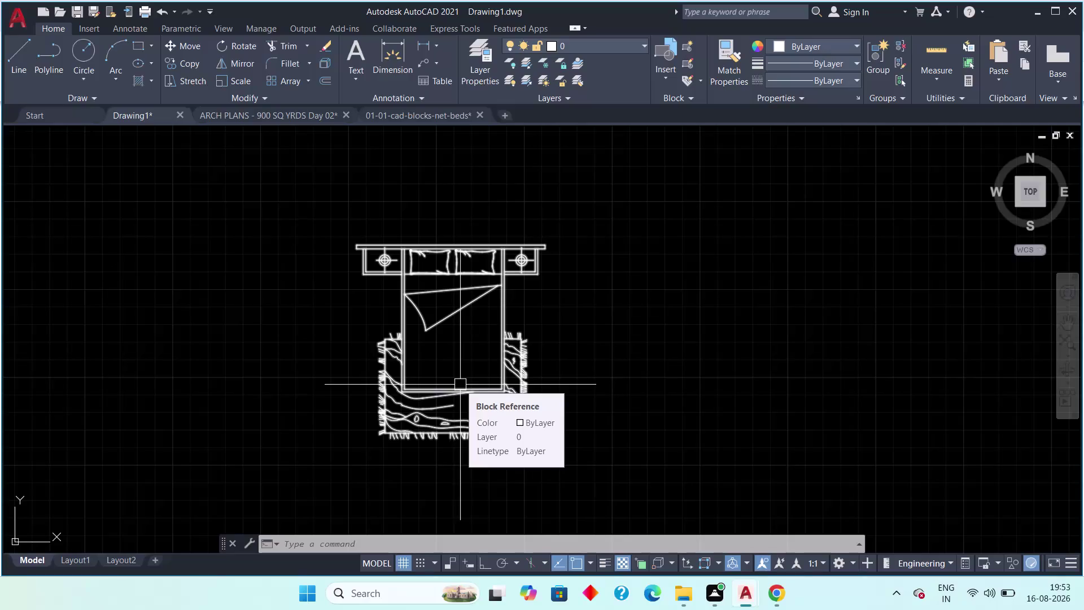
Start copying the bed block from its headboard corner, then cancel without placing it.
scroll(down, 3)
middle_drag(577, 363, 495, 389)
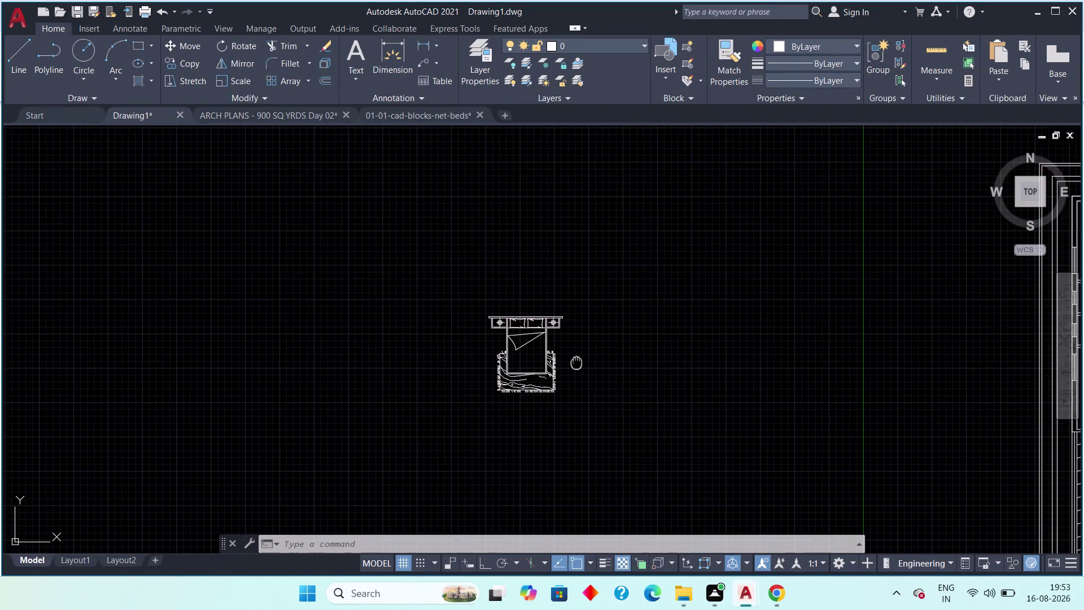
middle_drag(494, 388, 475, 392)
scroll(down, 3)
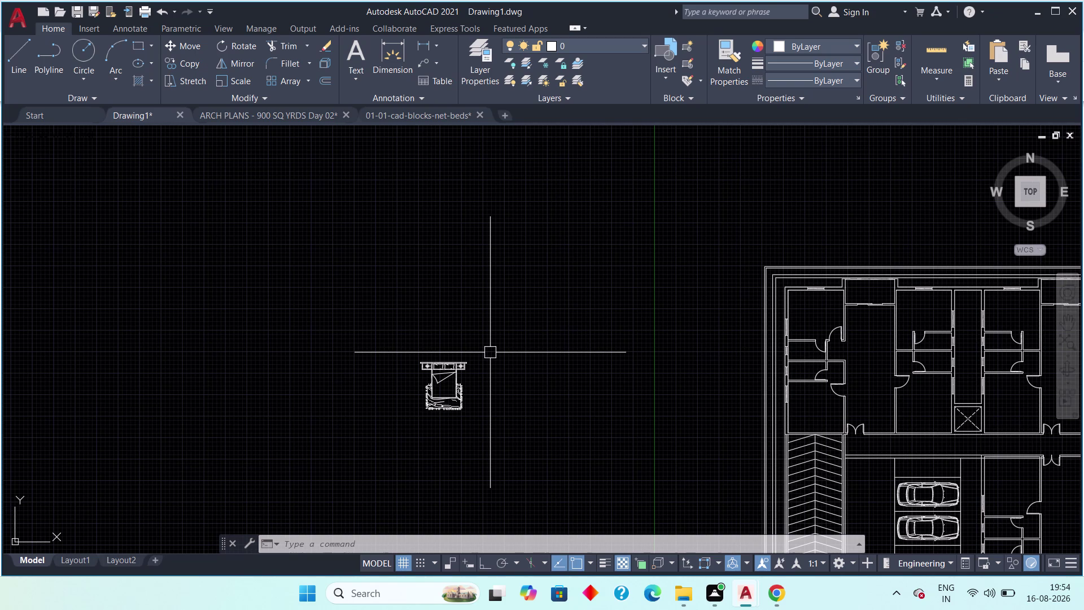
middle_drag(490, 353, 506, 324)
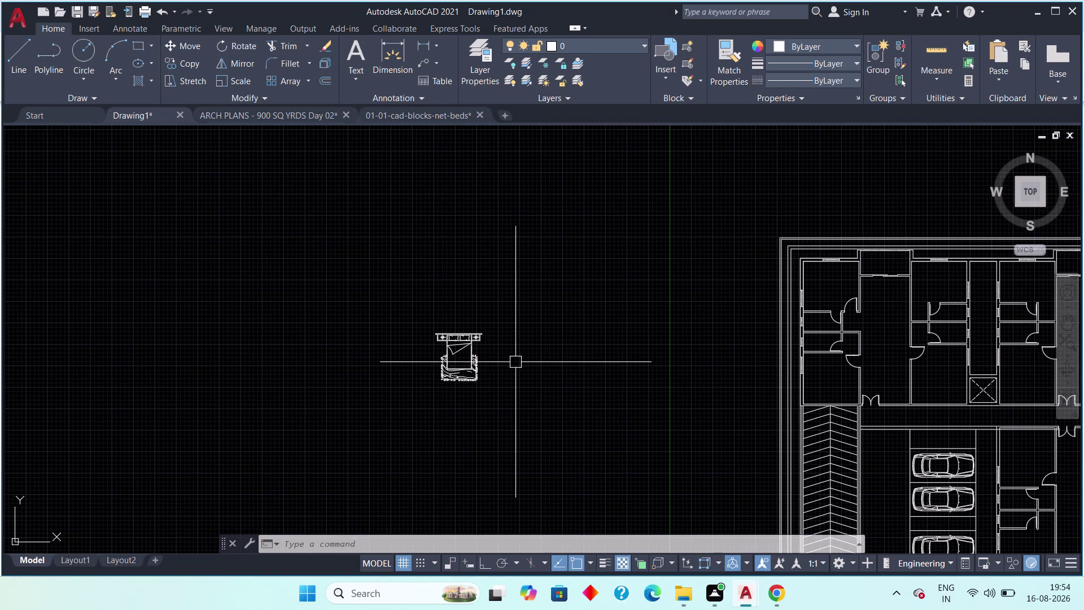
middle_drag(511, 364, 539, 355)
scroll(up, 3)
drag(540, 293, 514, 311)
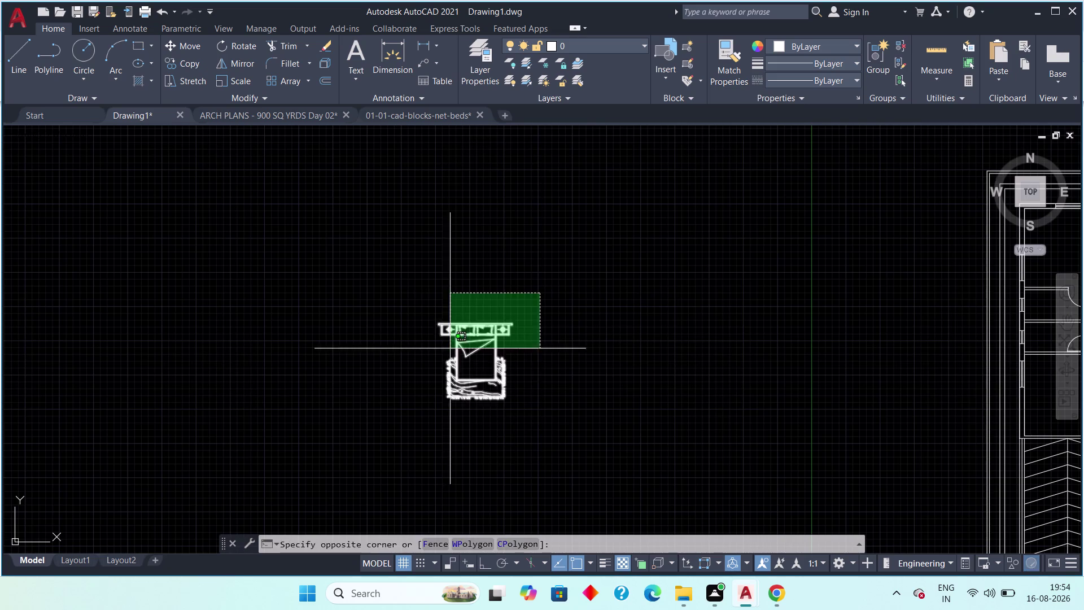
click(416, 380)
scroll(up, 3)
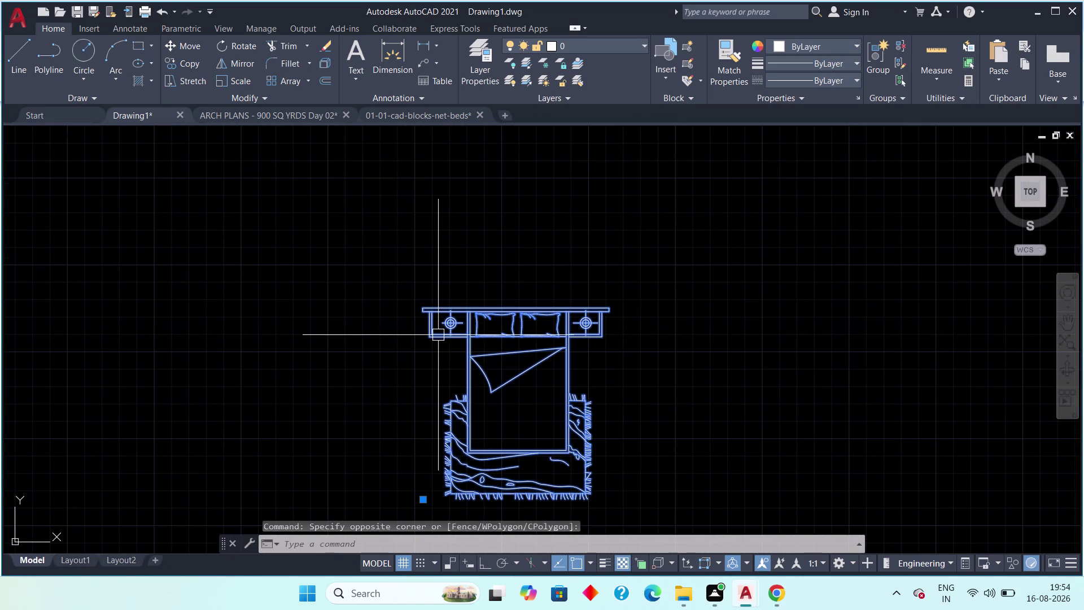
text(c)
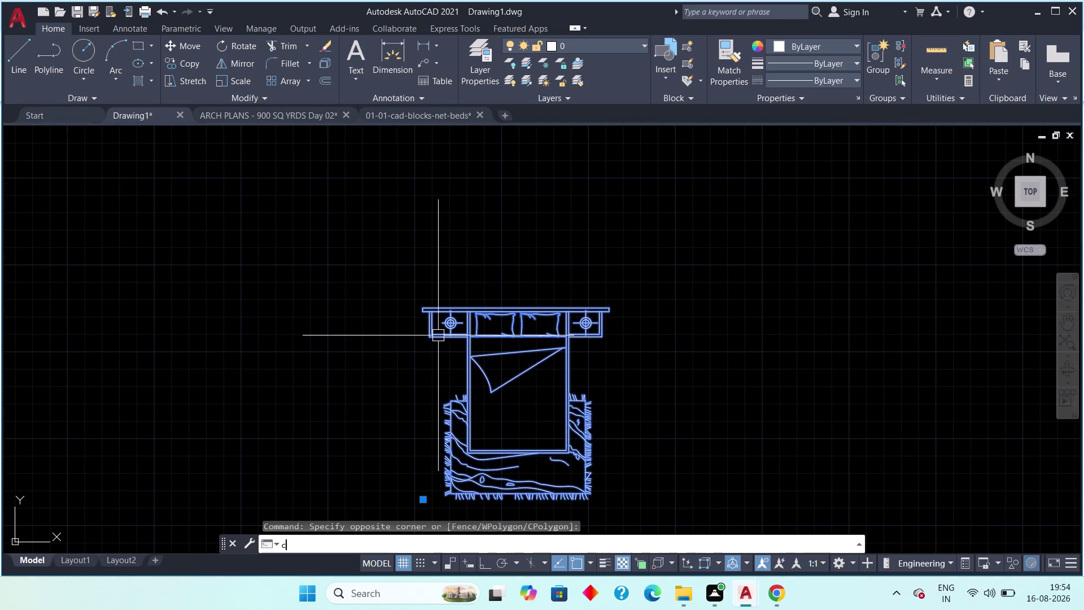
text(o)
key(space)
scroll(up, 3)
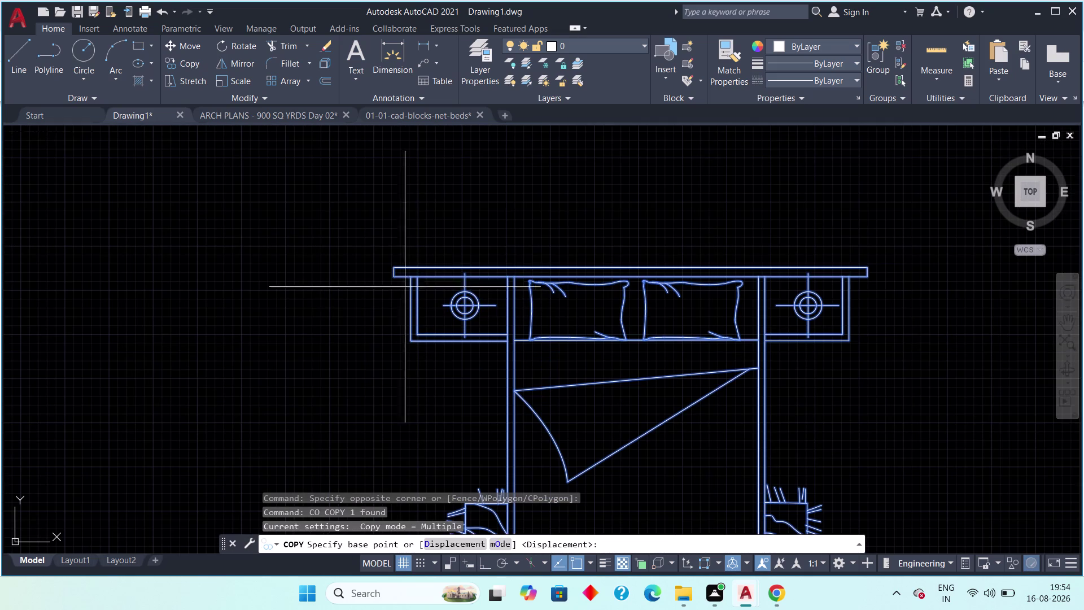
click(395, 269)
scroll(down, 3)
middle_drag(639, 282, 454, 257)
scroll(down, 3)
scroll(down, 3)
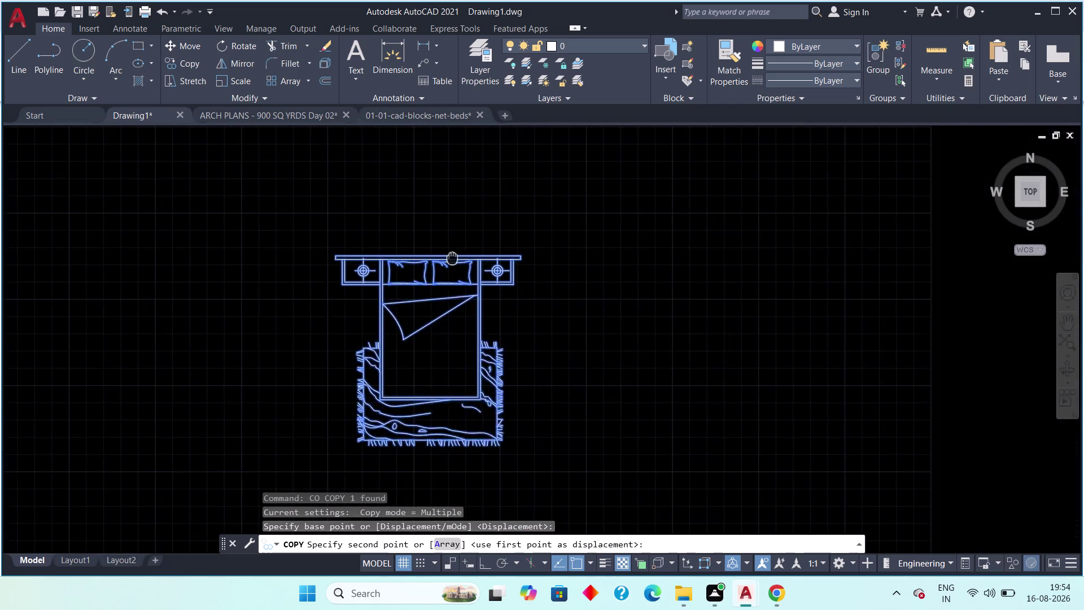
middle_drag(614, 228, 442, 281)
scroll(down, 3)
middle_drag(585, 296, 398, 299)
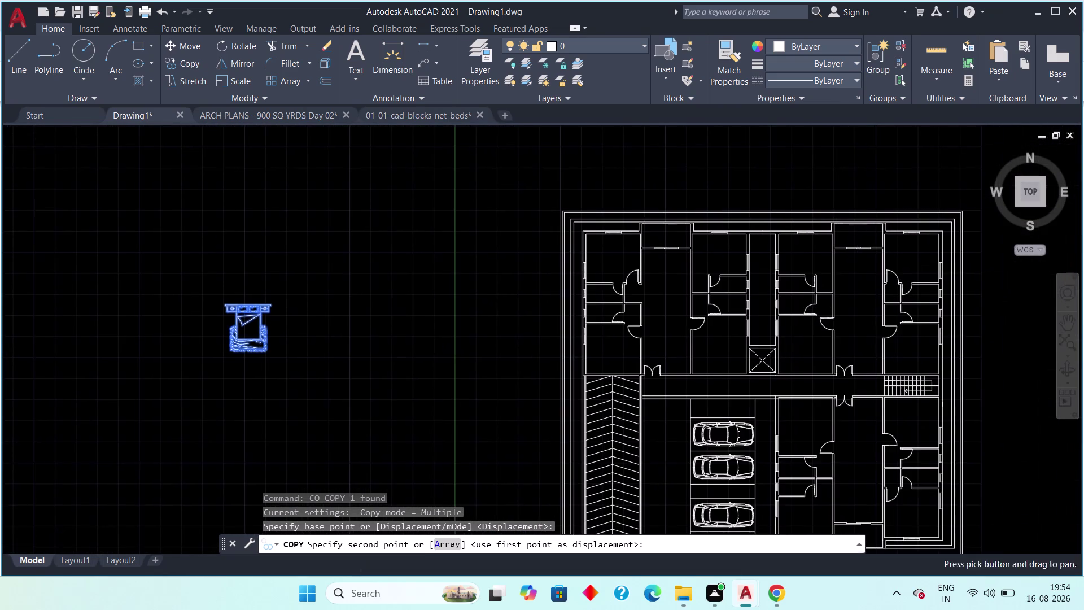
scroll(up, 3)
scroll(up, 3)
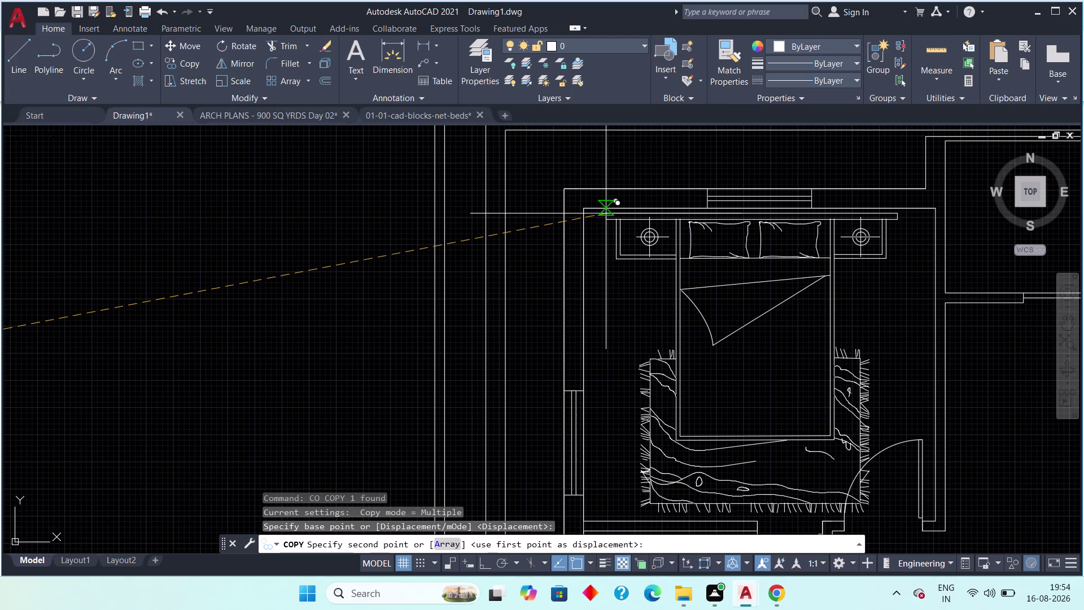
scroll(down, 3)
middle_drag(227, 275, 396, 266)
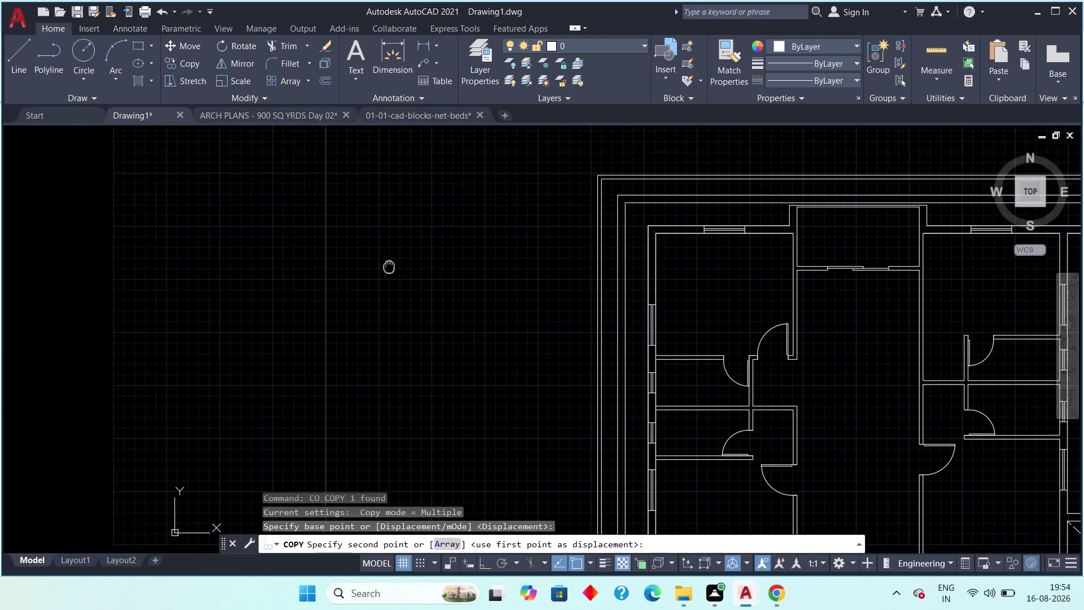
middle_drag(396, 267, 427, 264)
key(Escape)
Shrink the bed block with SC, based at the rug's lower-right corner.
middle_drag(329, 285, 489, 322)
scroll(down, 3)
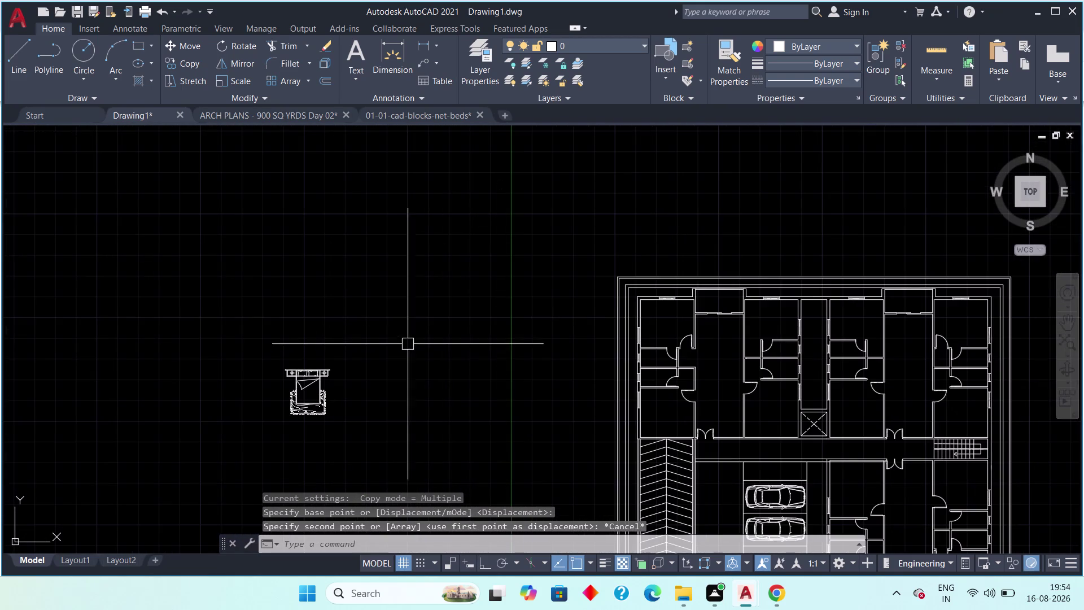
scroll(up, 3)
middle_drag(349, 385, 468, 361)
scroll(up, 3)
middle_drag(451, 377, 477, 371)
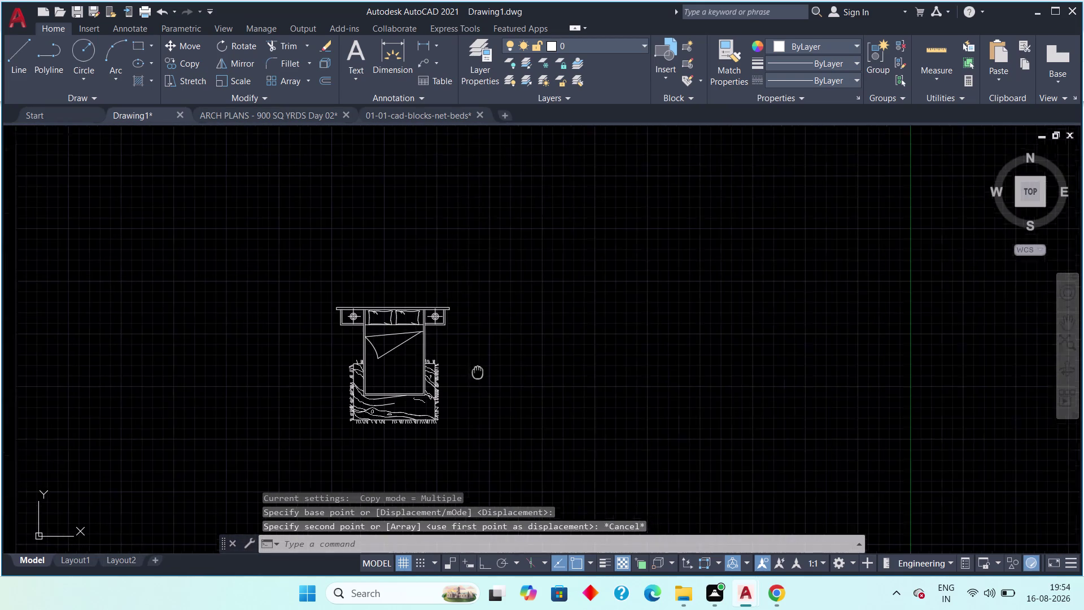
middle_drag(478, 371, 495, 366)
drag(463, 261, 411, 355)
click(343, 428)
scroll(up, 3)
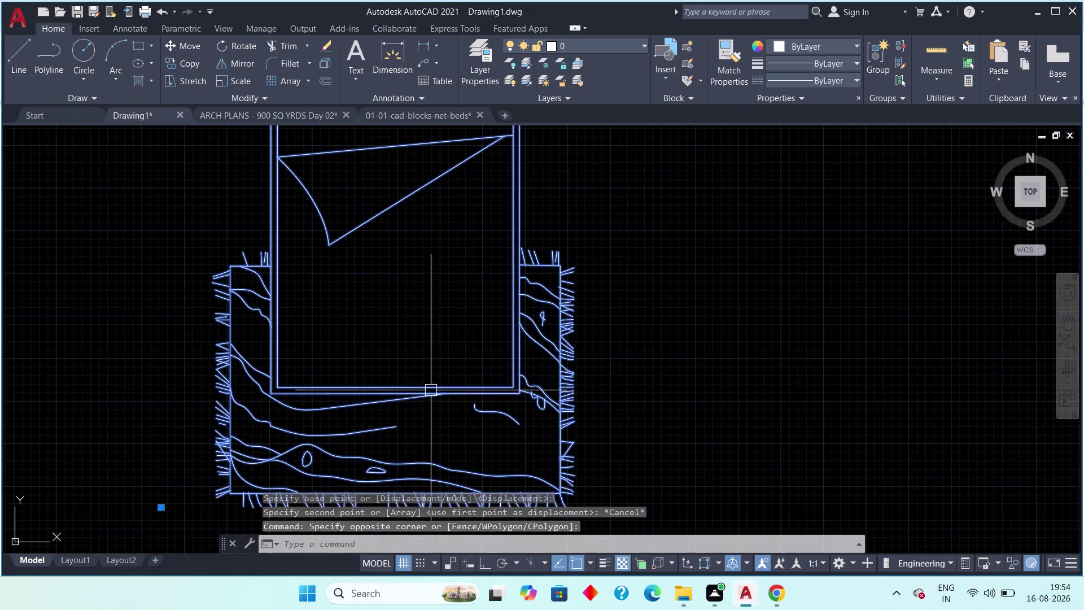
middle_drag(467, 380, 519, 377)
scroll(down, 3)
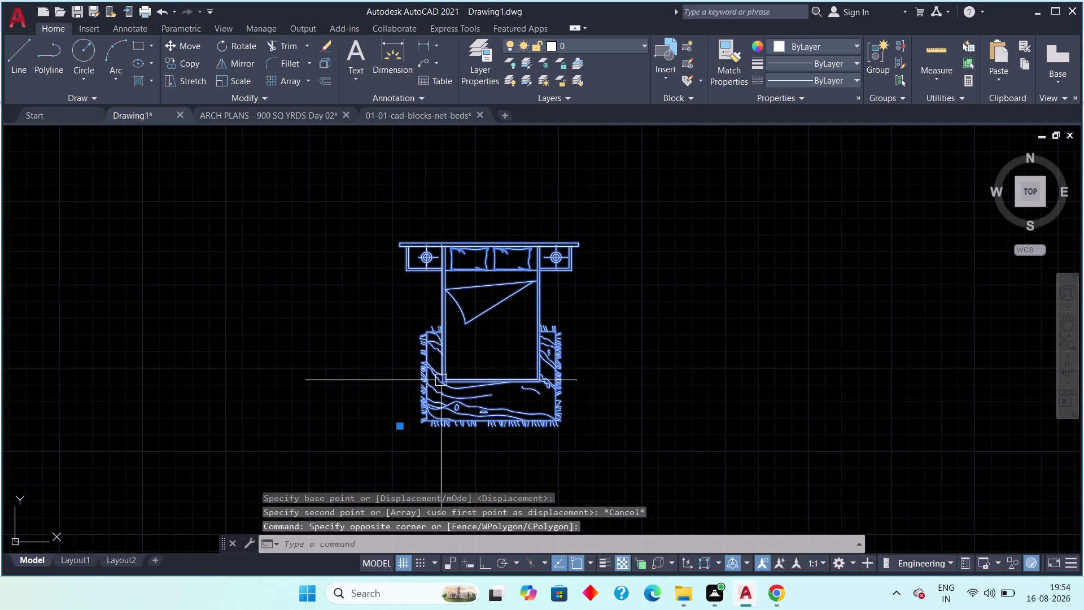
text(sc)
key(space)
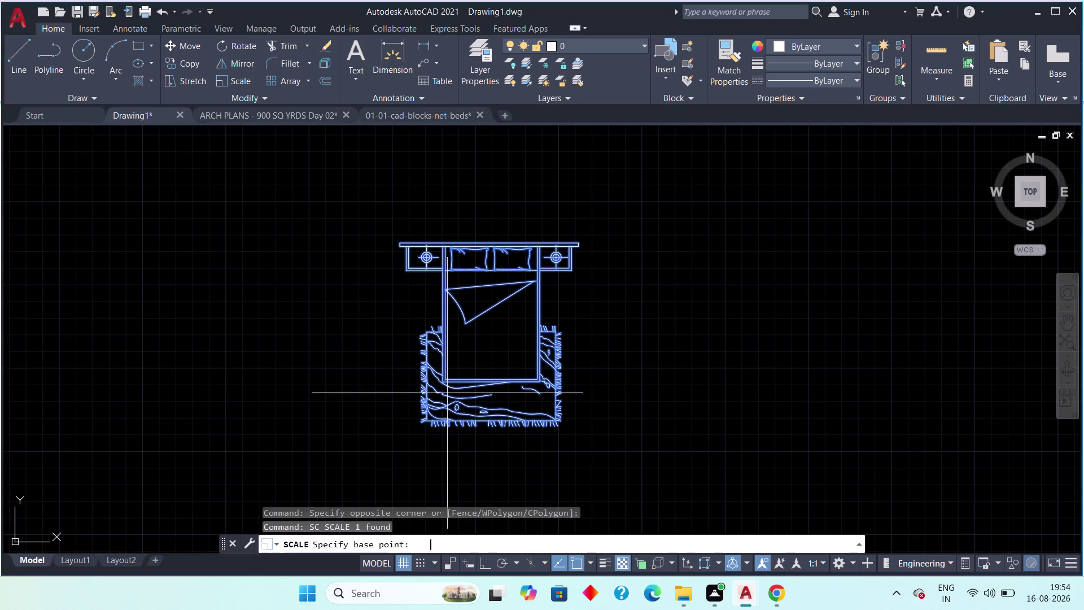
scroll(up, 3)
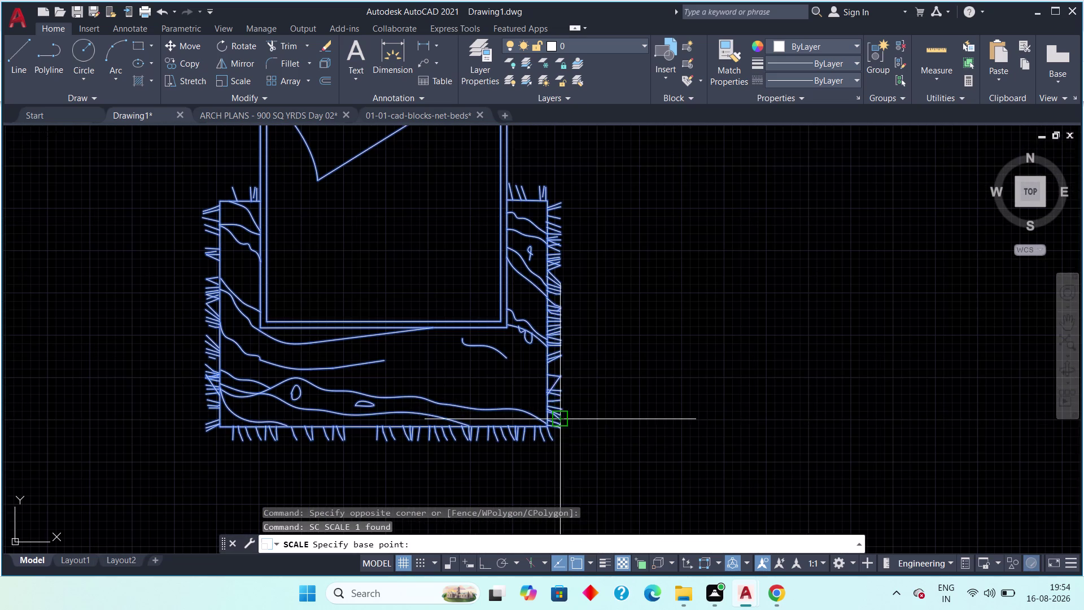
click(545, 422)
scroll(down, 3)
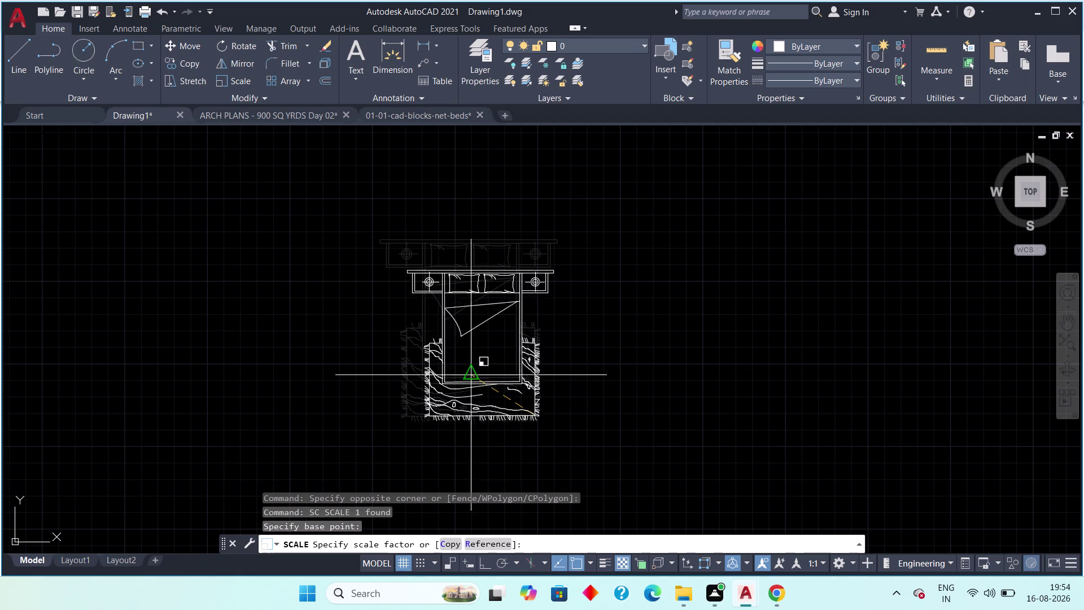
click(476, 372)
scroll(down, 3)
middle_drag(527, 372, 528, 372)
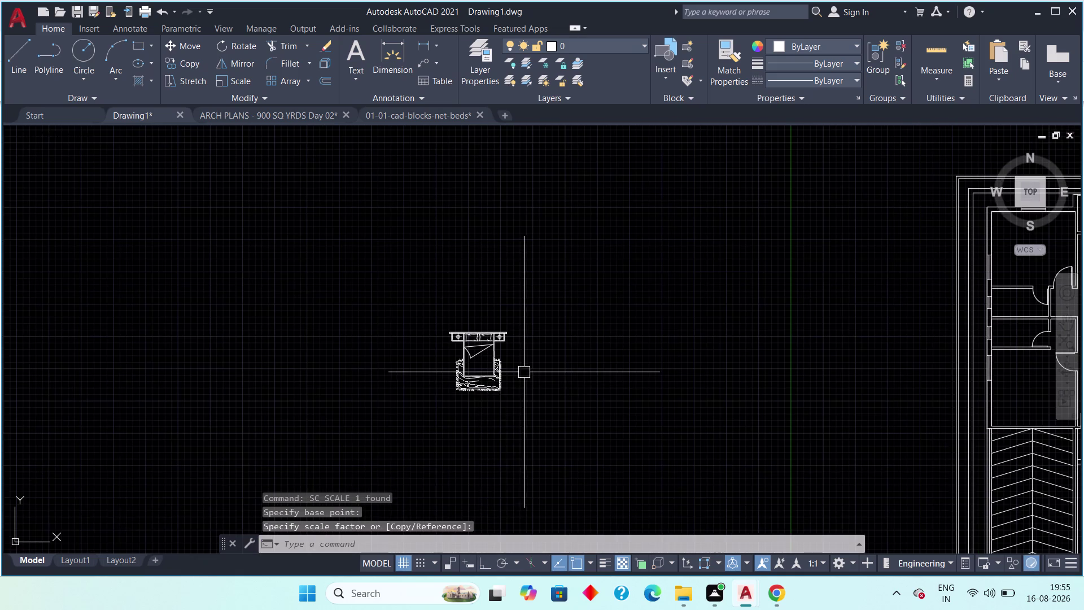
middle_drag(528, 371, 554, 356)
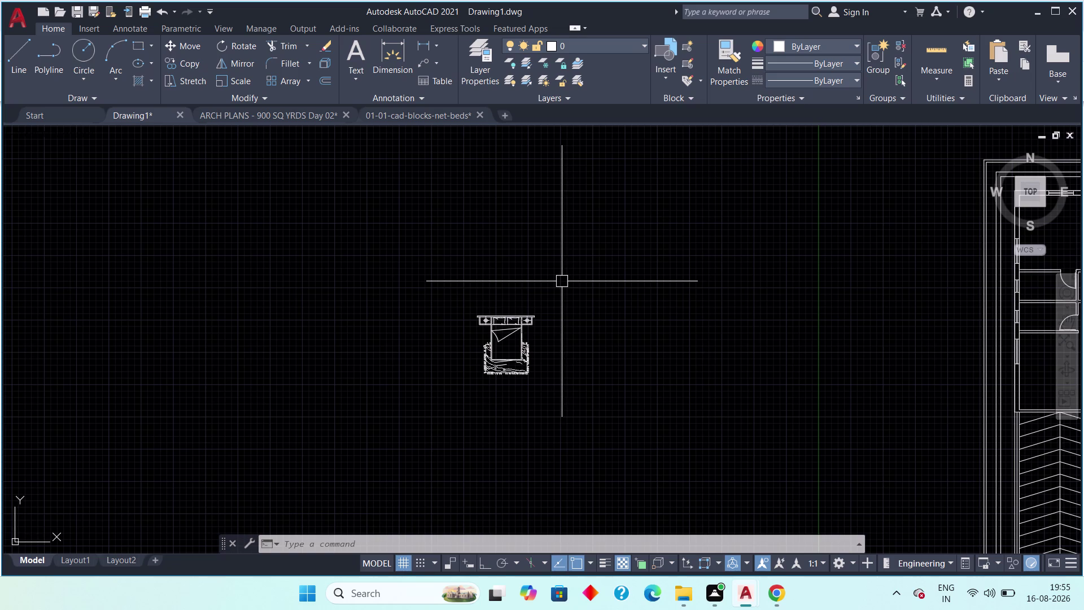
scroll(up, 3)
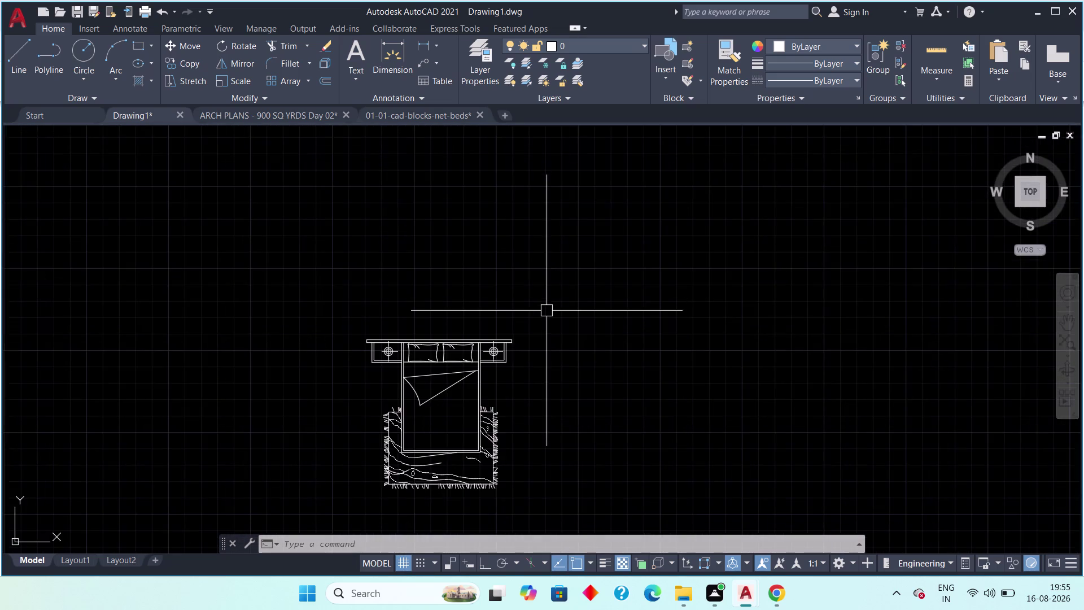
middle_drag(547, 311, 576, 262)
scroll(up, 3)
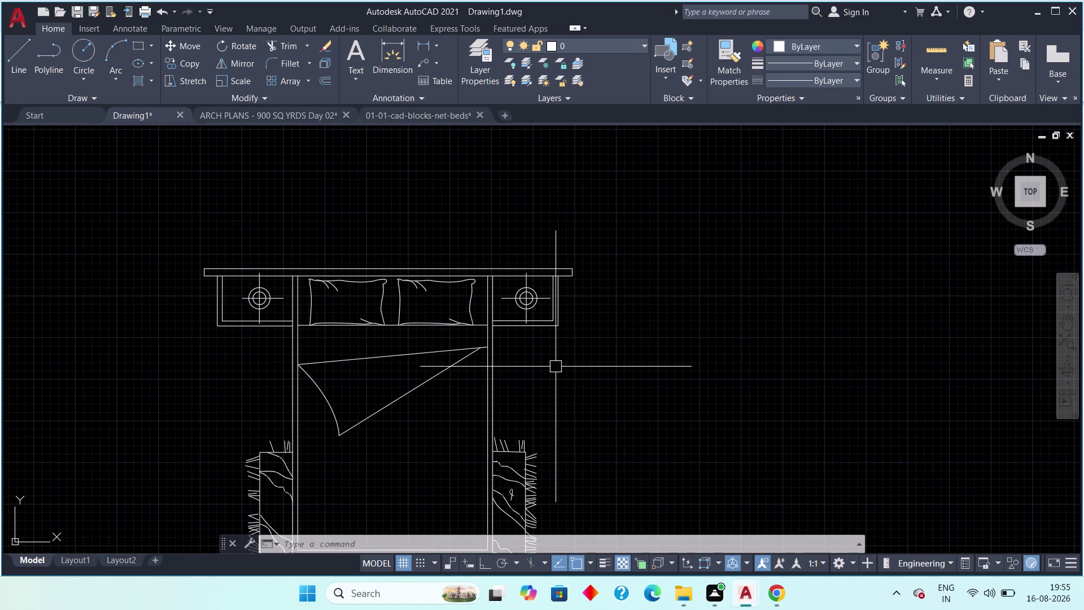
scroll(down, 3)
middle_drag(557, 382, 578, 343)
scroll(down, 3)
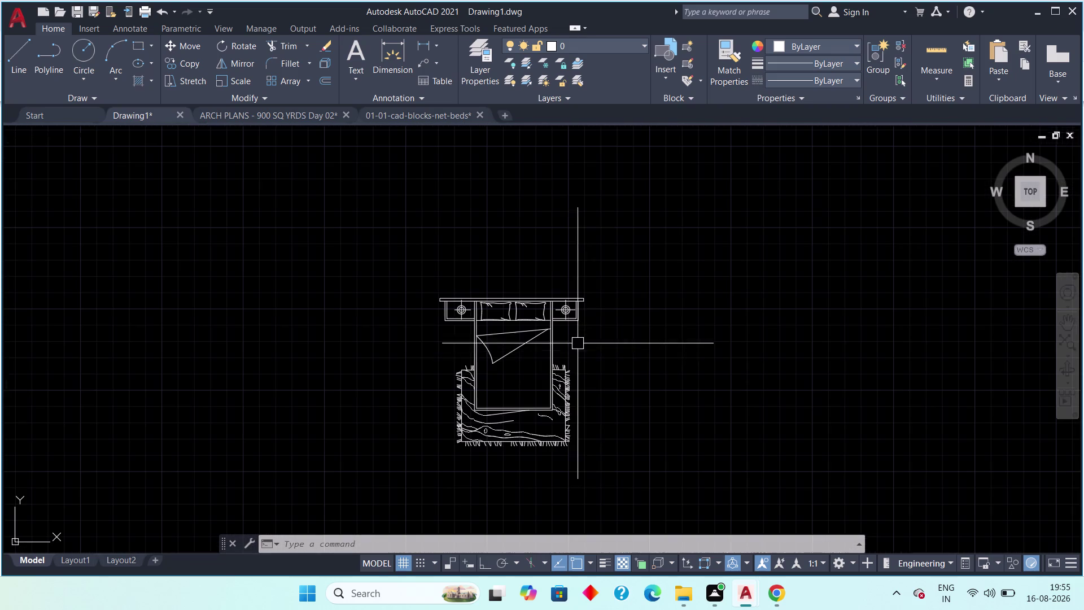
Copy the resized bed block from its headboard corner into the top-left bedroom.
drag(610, 264, 586, 286)
click(413, 454)
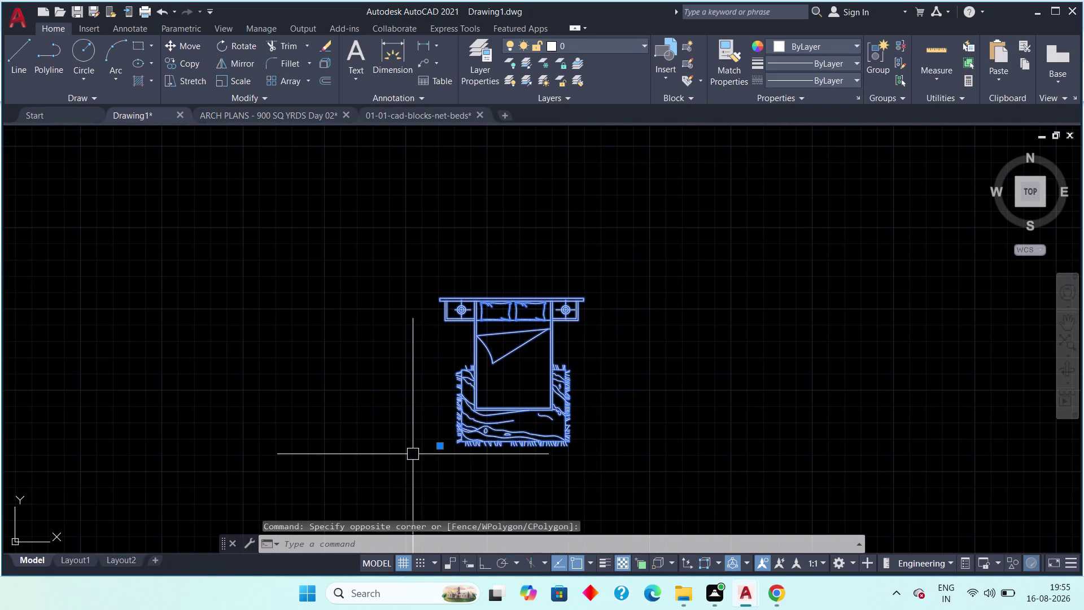
key(c)
key(o)
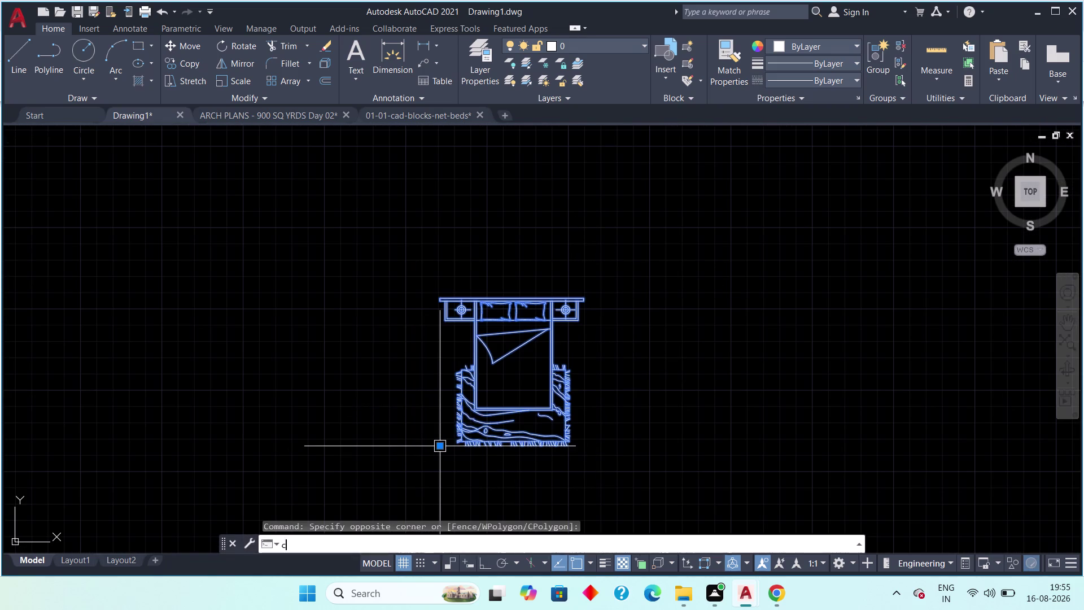
key(space)
scroll(up, 3)
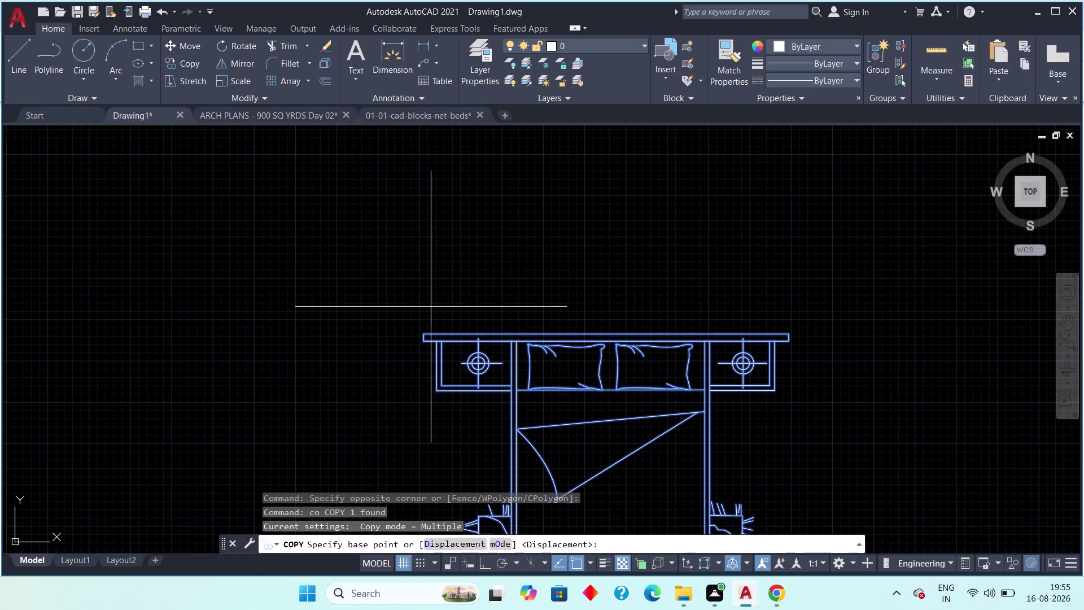
click(425, 335)
scroll(down, 3)
middle_drag(581, 296, 378, 331)
scroll(down, 3)
middle_drag(563, 316, 389, 342)
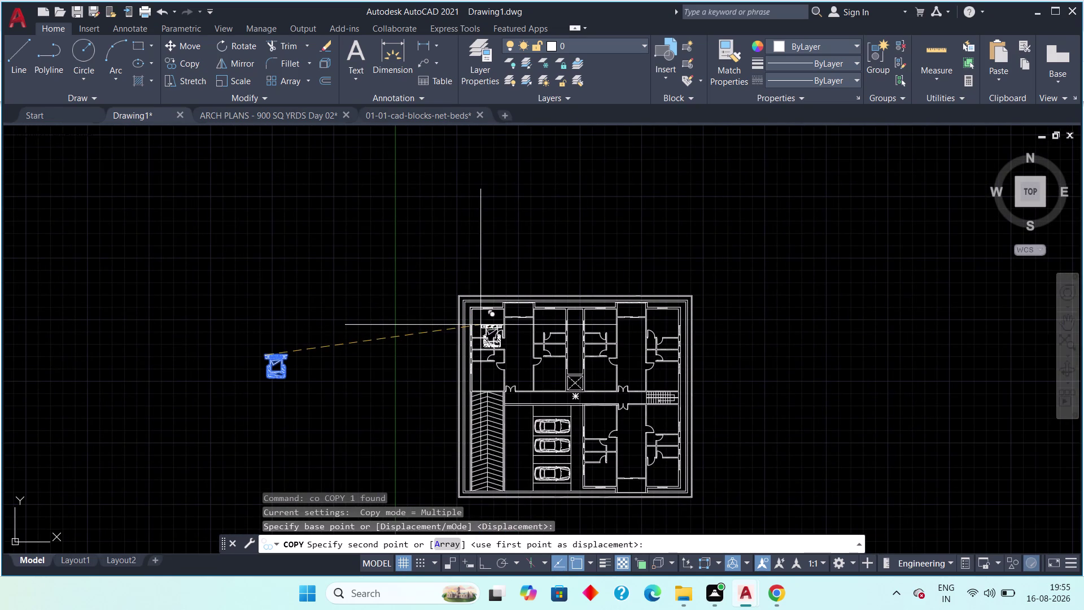
scroll(up, 3)
scroll(up, 3)
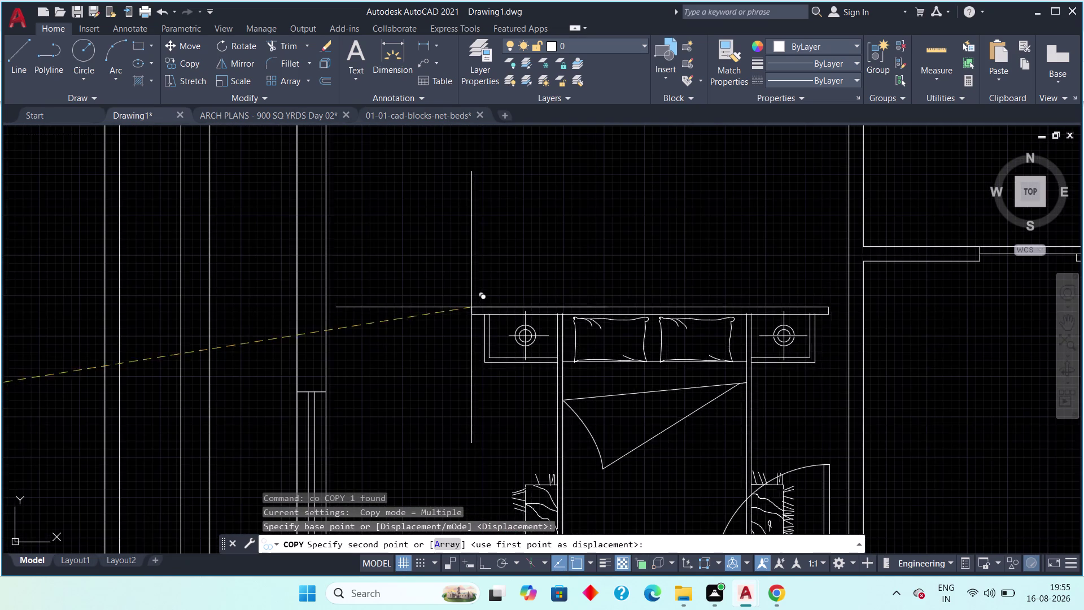
scroll(down, 3)
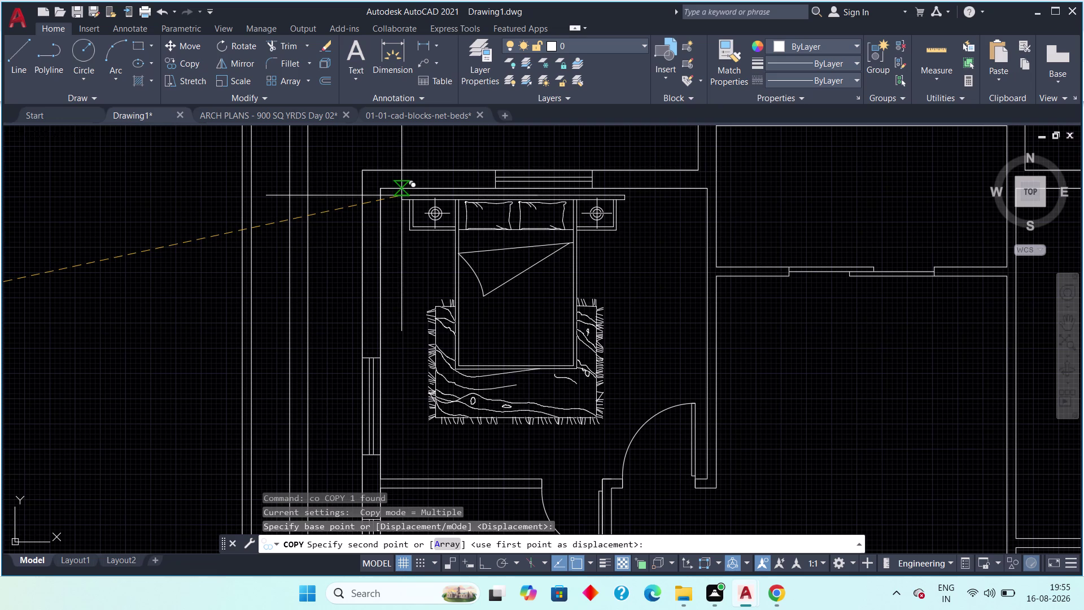
scroll(up, 3)
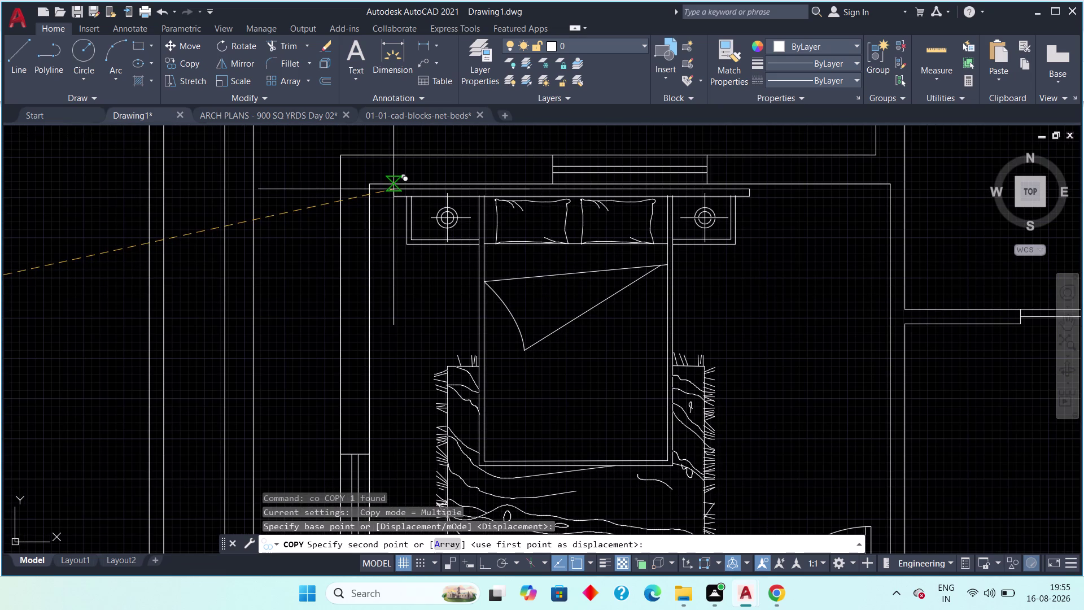
click(394, 189)
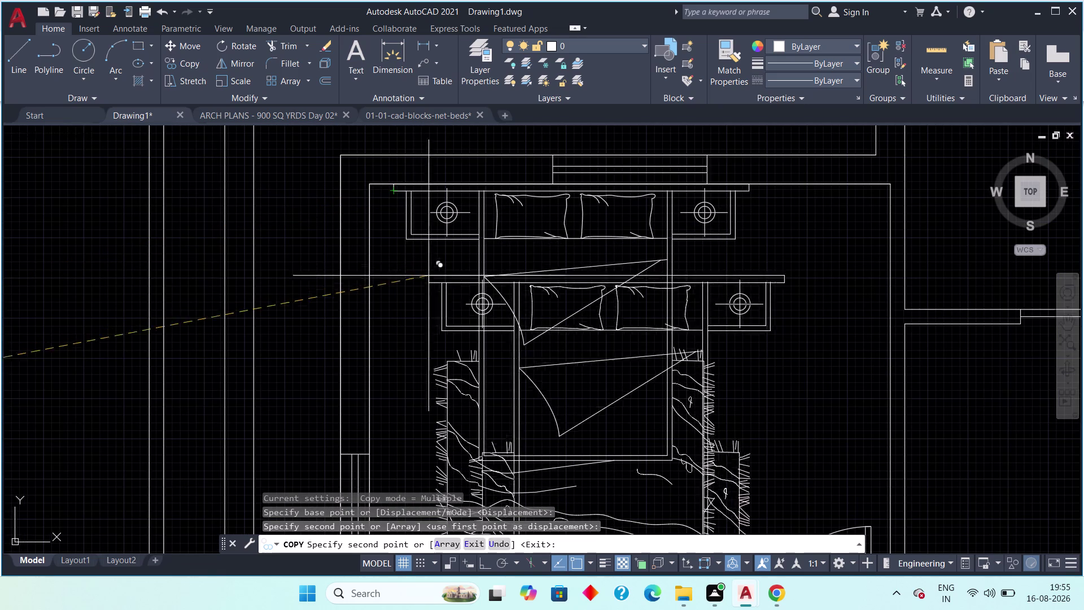
scroll(up, 3)
middle_drag(405, 219, 373, 274)
key(Escape)
Move the bed twice so its headboard sits against the bedroom's top wall.
scroll(down, 3)
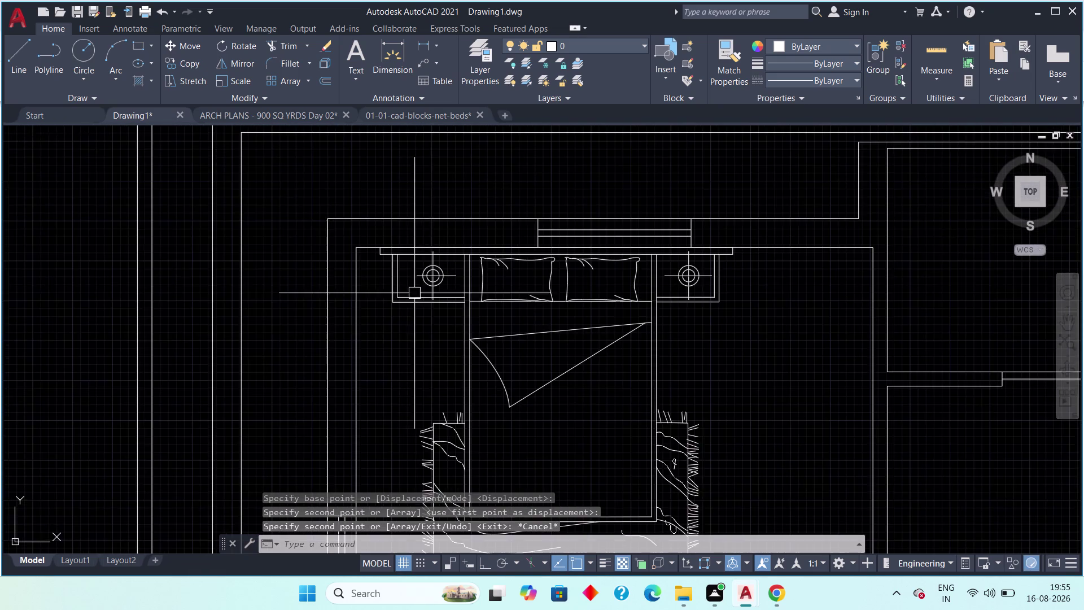
middle_drag(430, 298, 355, 287)
scroll(down, 3)
middle_drag(411, 343, 389, 307)
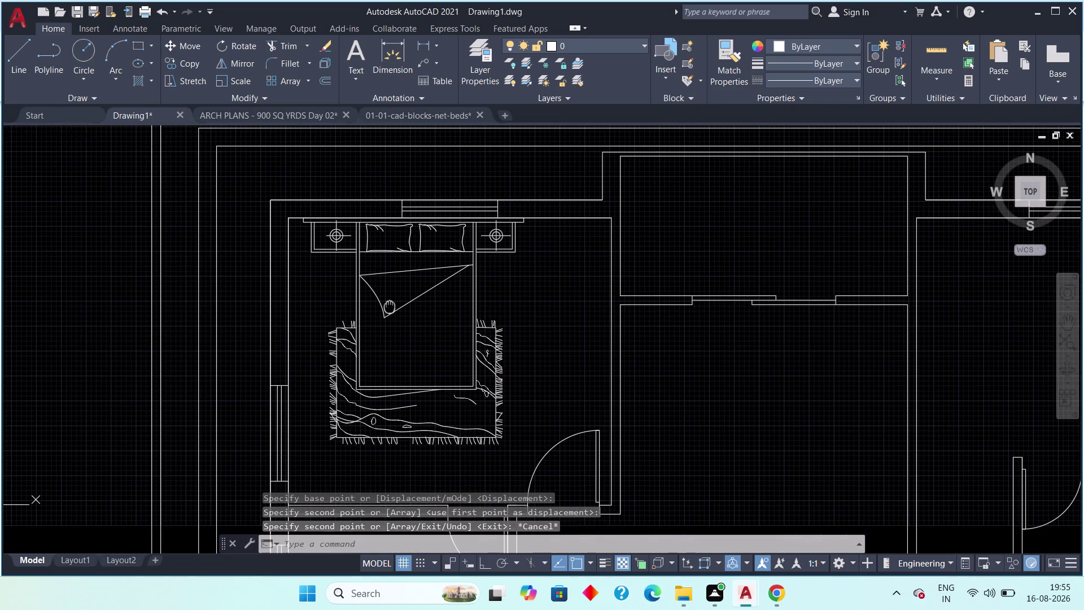
middle_drag(389, 307, 375, 318)
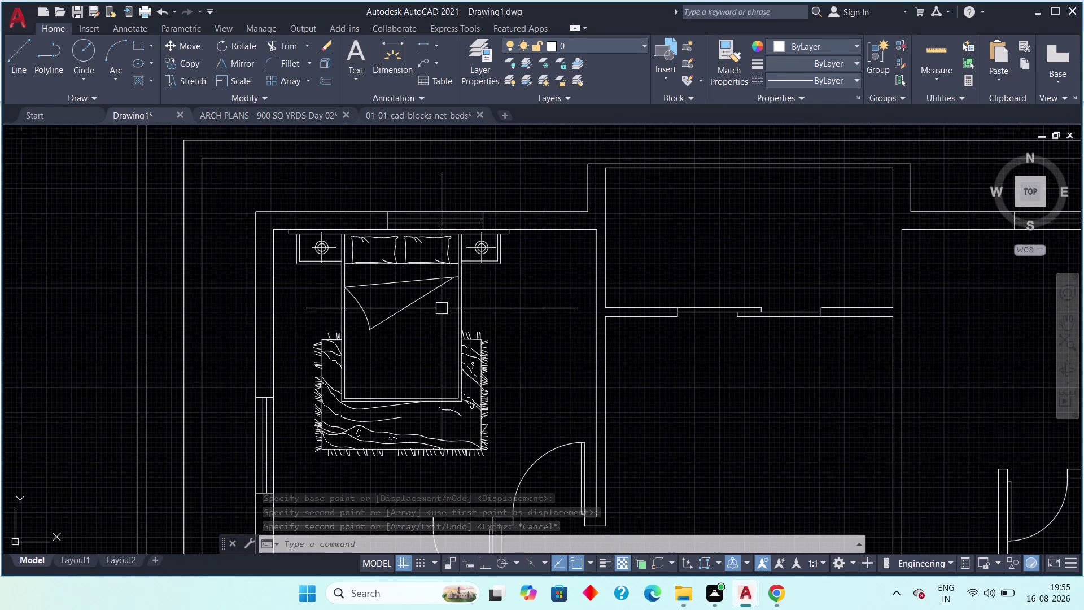
click(457, 302)
key(m)
key(space)
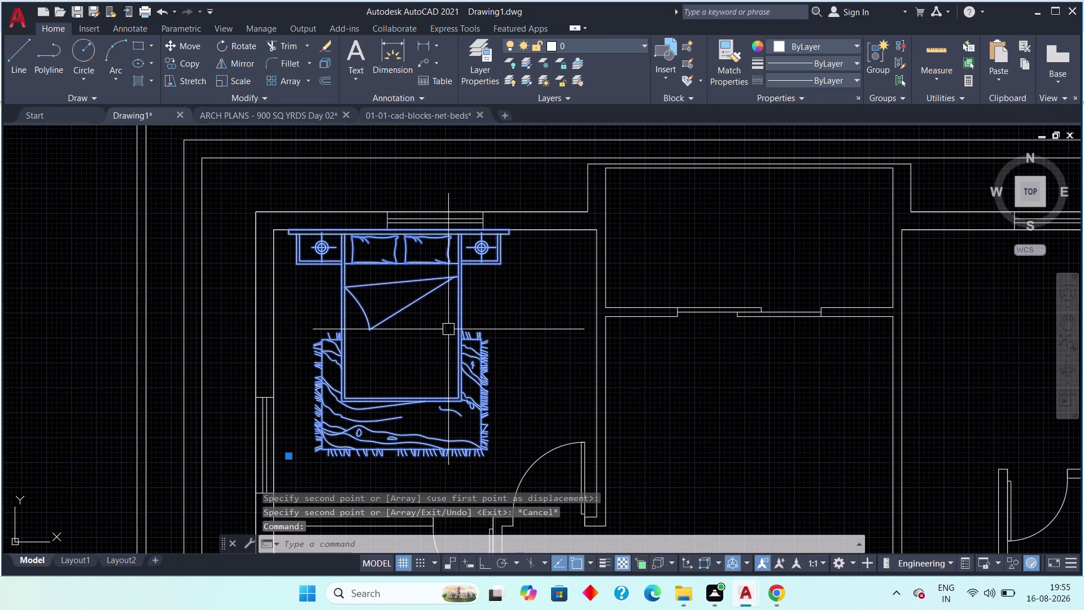
click(319, 446)
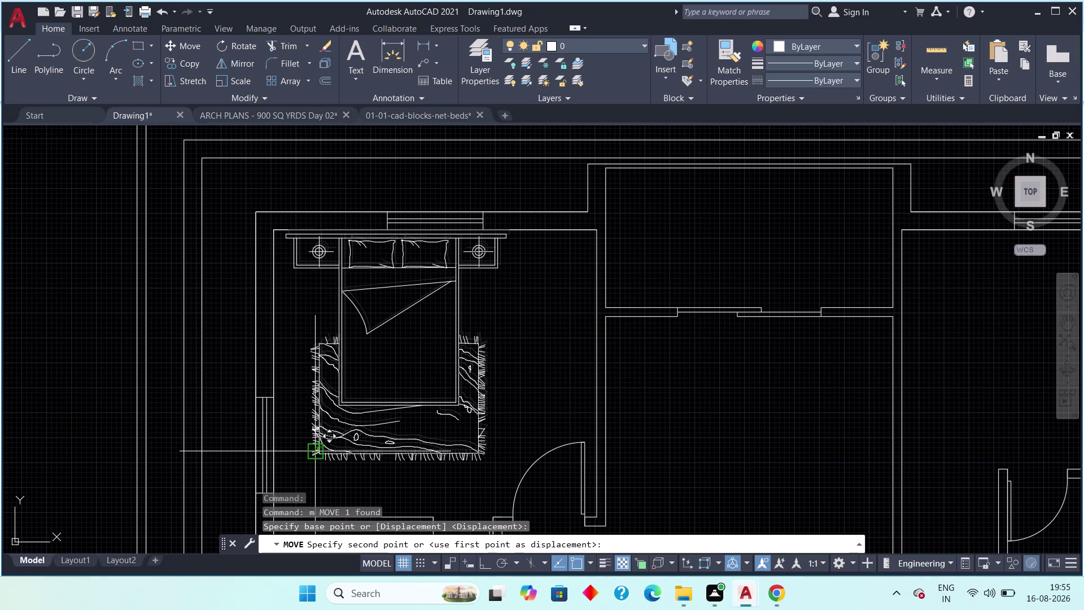
drag(356, 383, 266, 578)
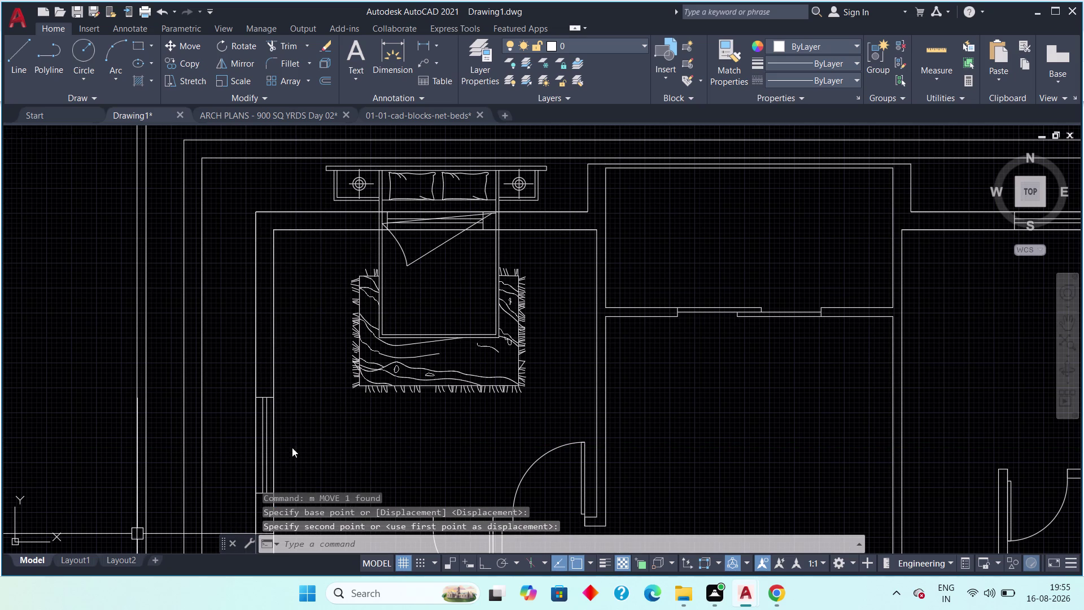
key(Escape)
drag(538, 327, 527, 334)
drag(470, 376, 467, 381)
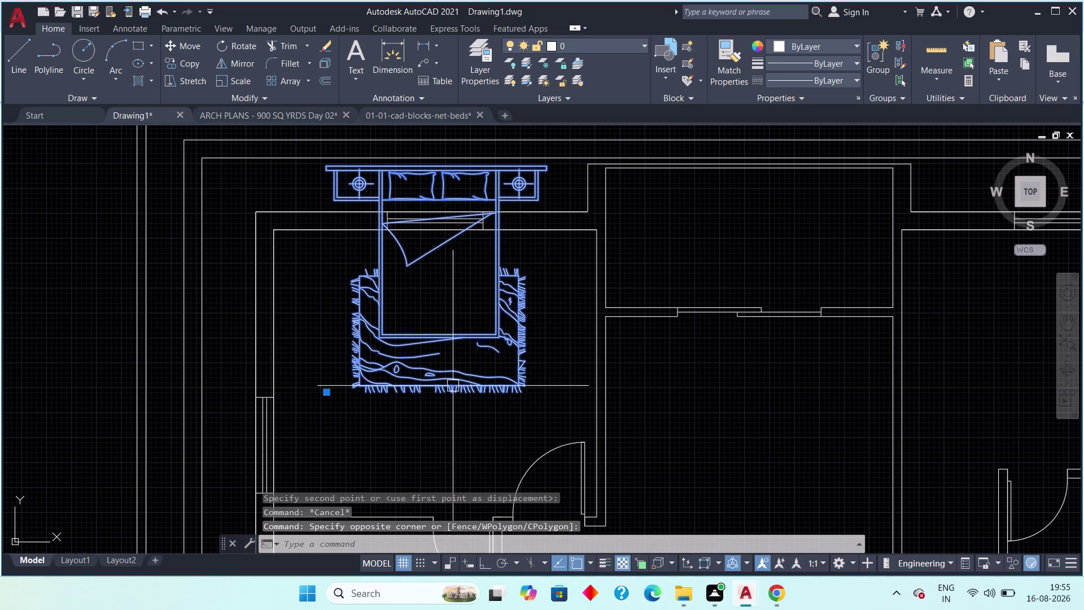
key(m)
key(space)
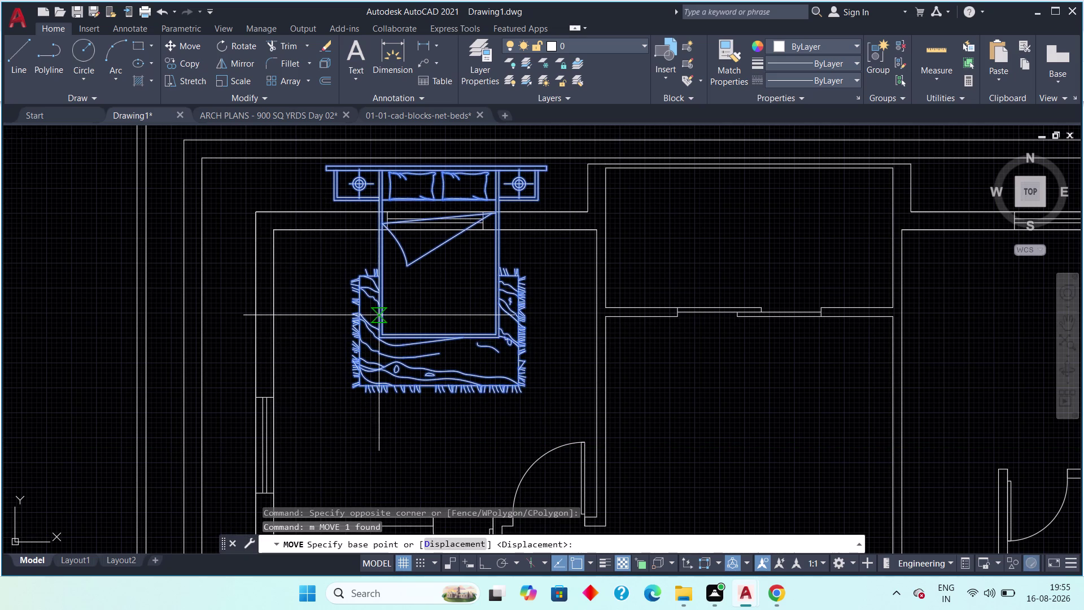
click(361, 329)
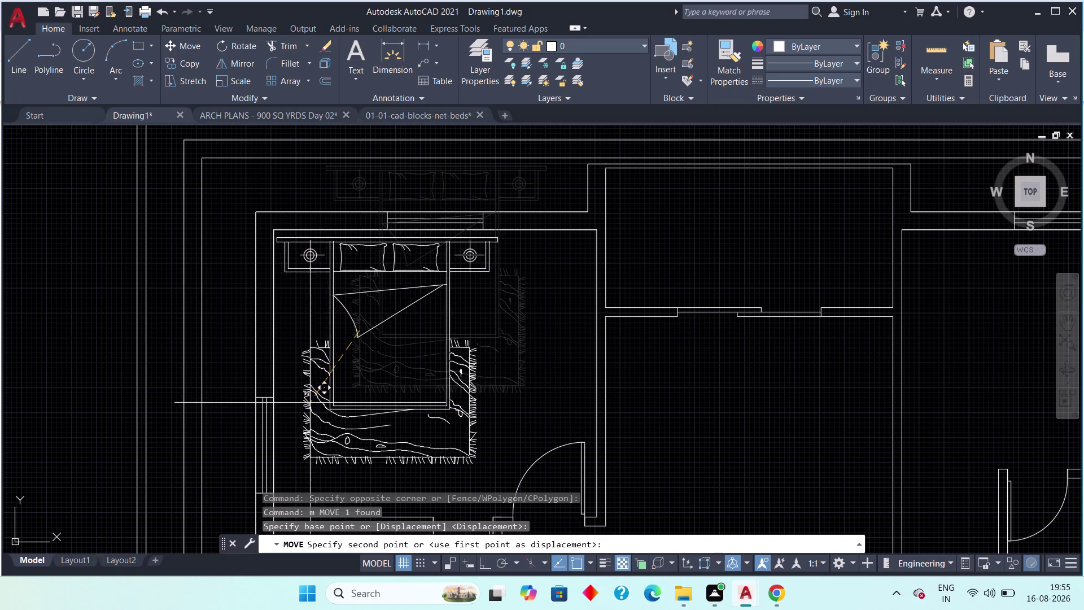
click(314, 403)
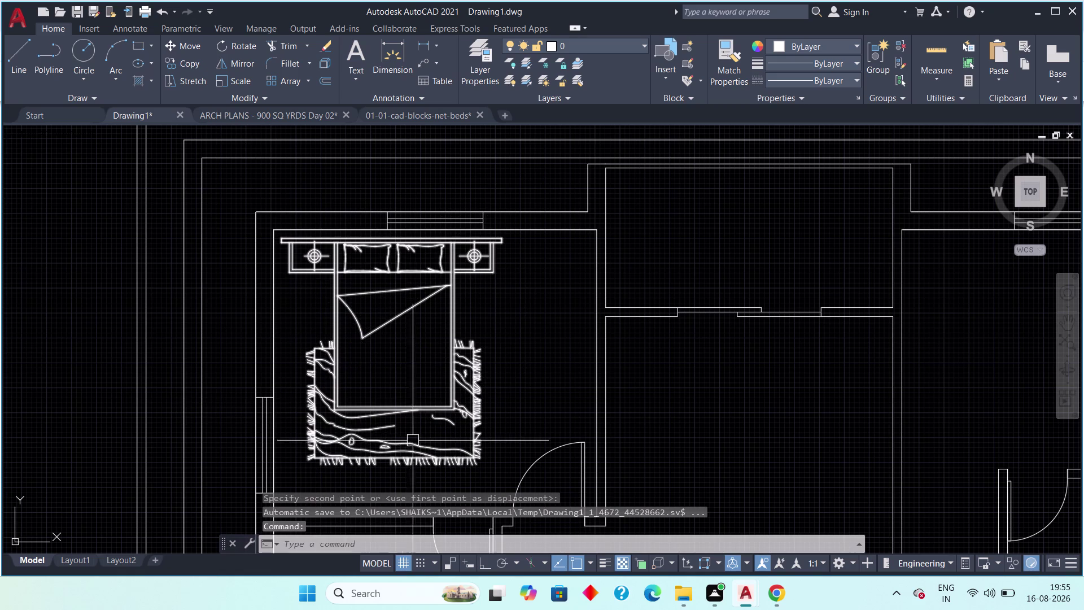
scroll(down, 3)
middle_drag(431, 431, 417, 370)
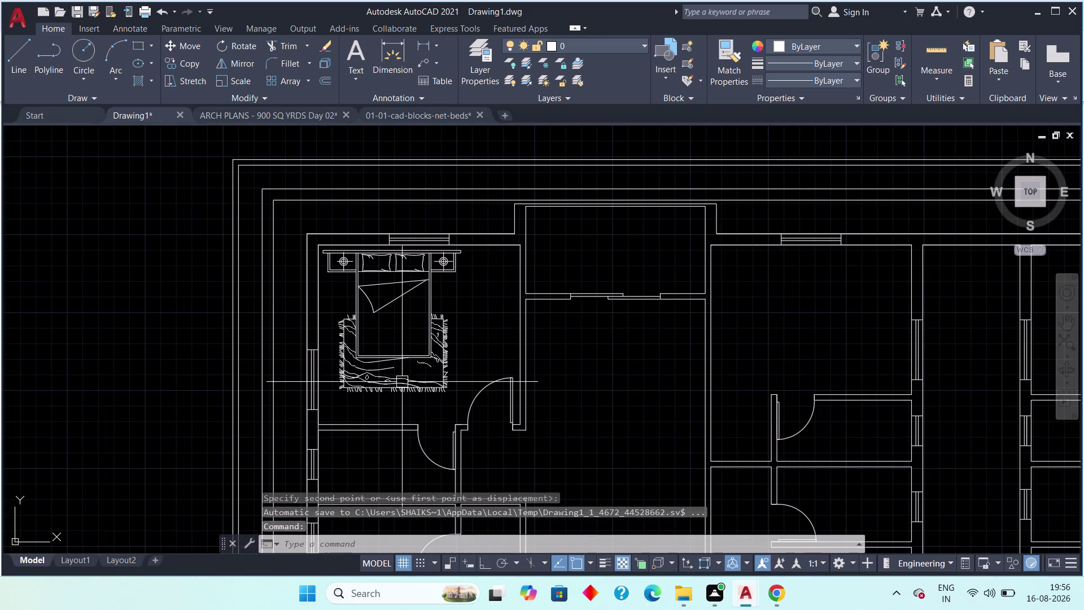
scroll(down, 3)
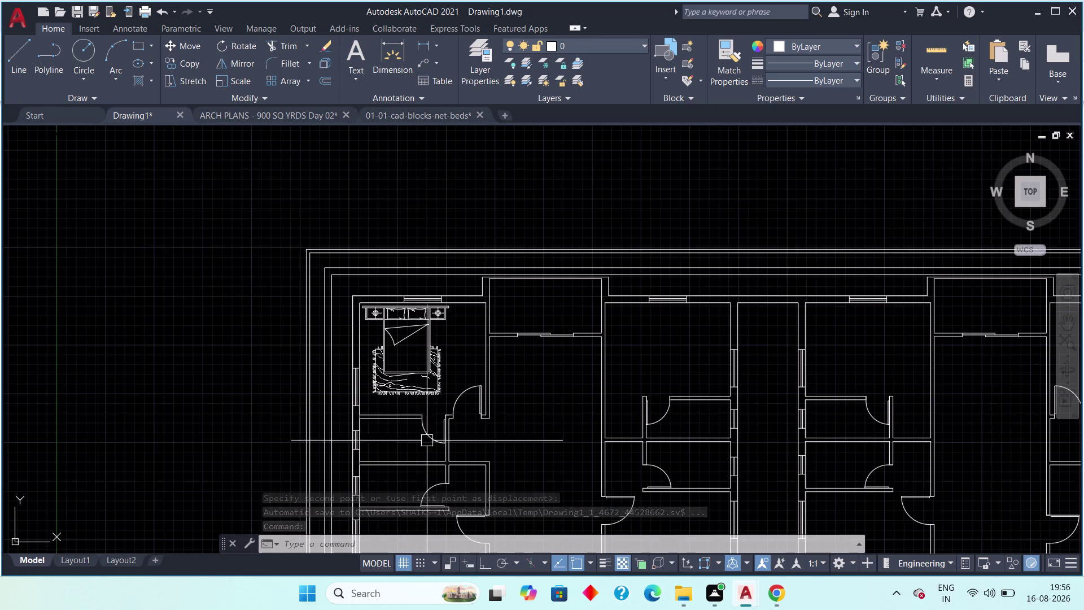
middle_drag(426, 445, 402, 341)
scroll(down, 3)
middle_drag(289, 425, 358, 392)
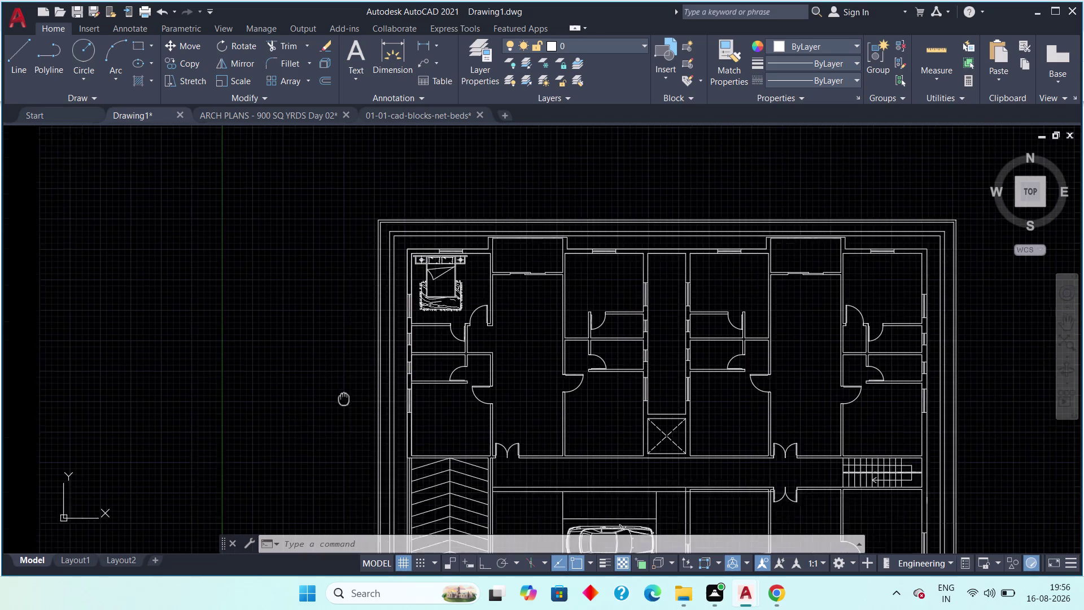
middle_drag(359, 392, 478, 363)
Move the spare bed block closer to the floor plan.
drag(164, 295, 136, 336)
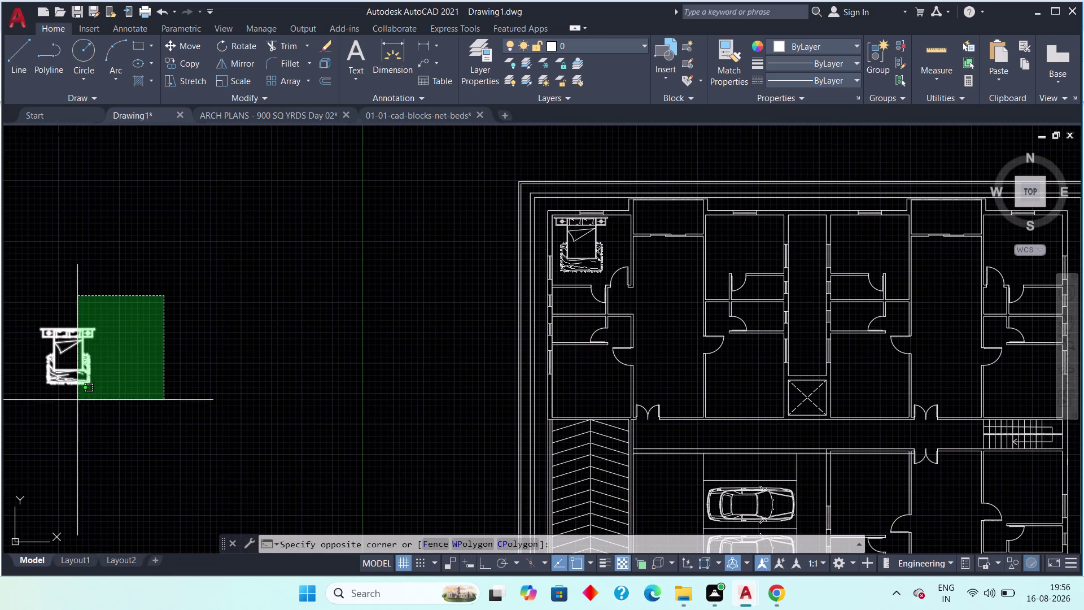
click(27, 408)
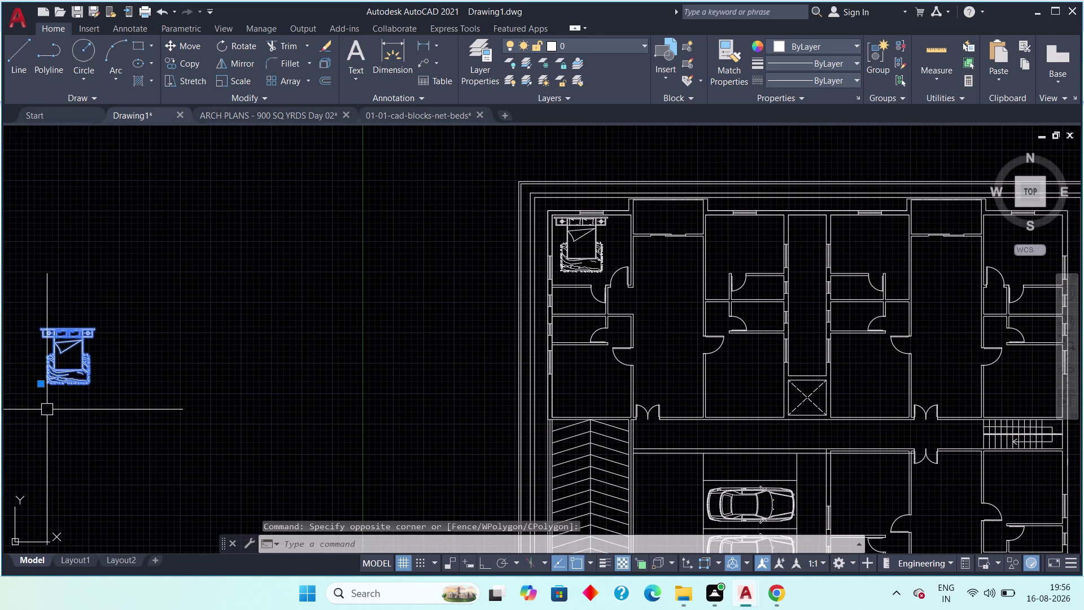
text(m)
key(space)
drag(74, 343, 184, 327)
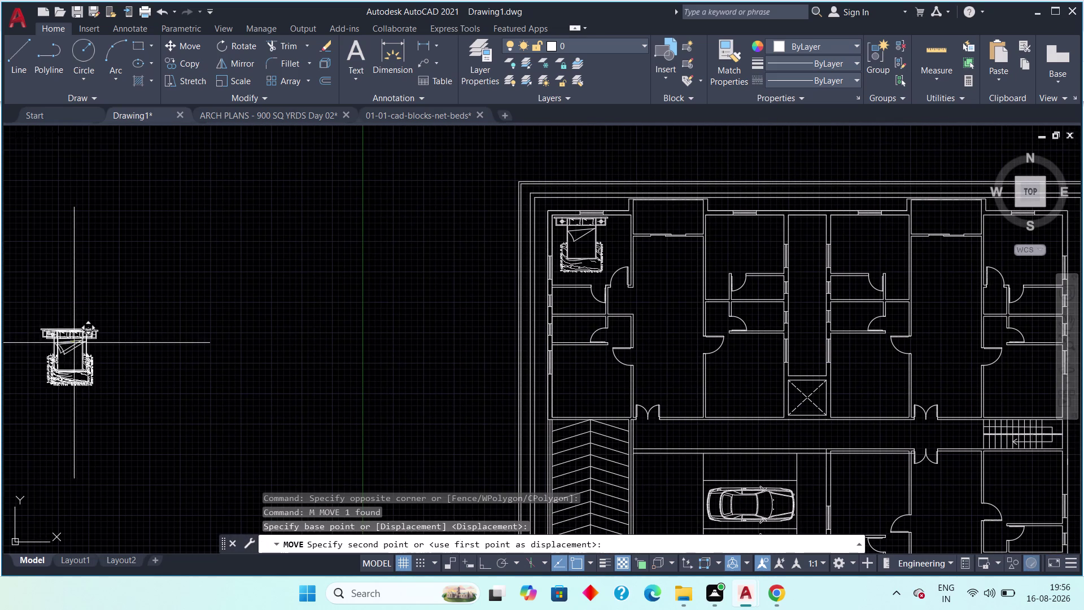
drag(185, 327, 314, 294)
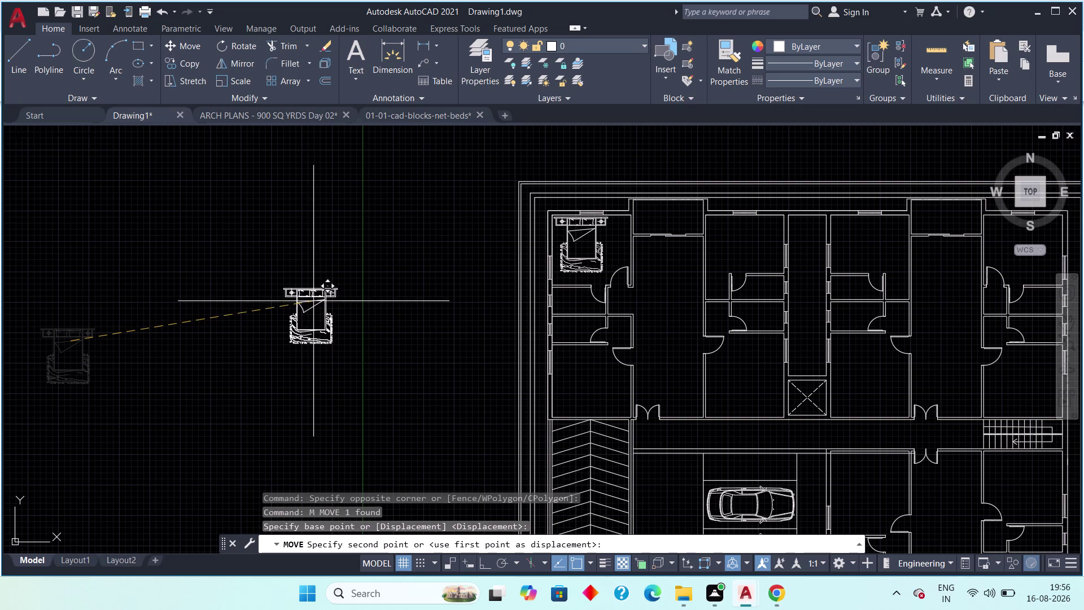
click(314, 301)
key(Escape)
Copy the moved bed block to a spot on its left.
drag(357, 278, 331, 295)
click(275, 355)
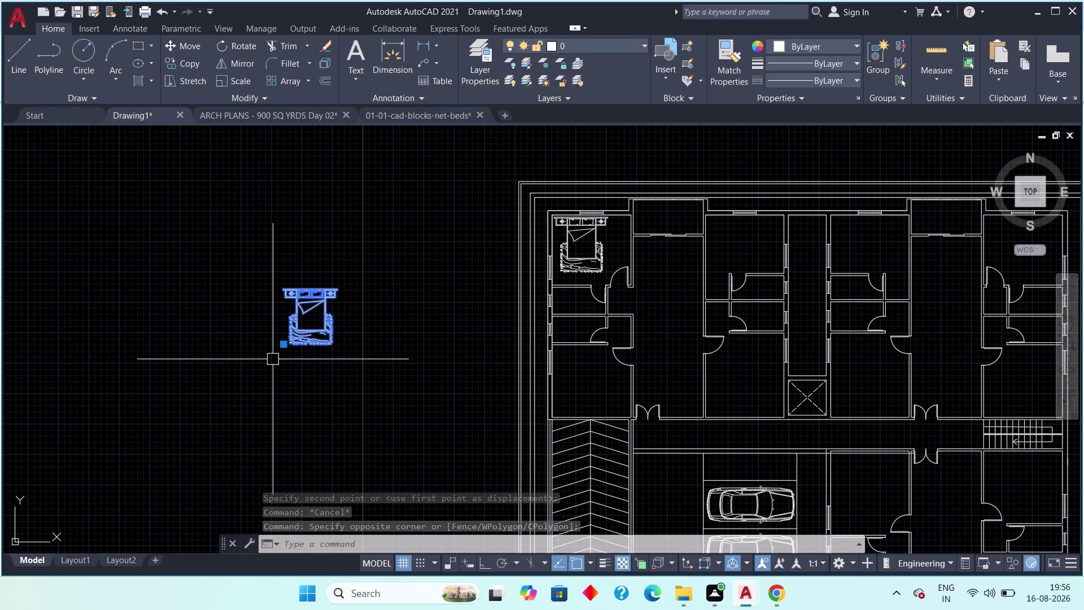
key(c)
key(o)
key(space)
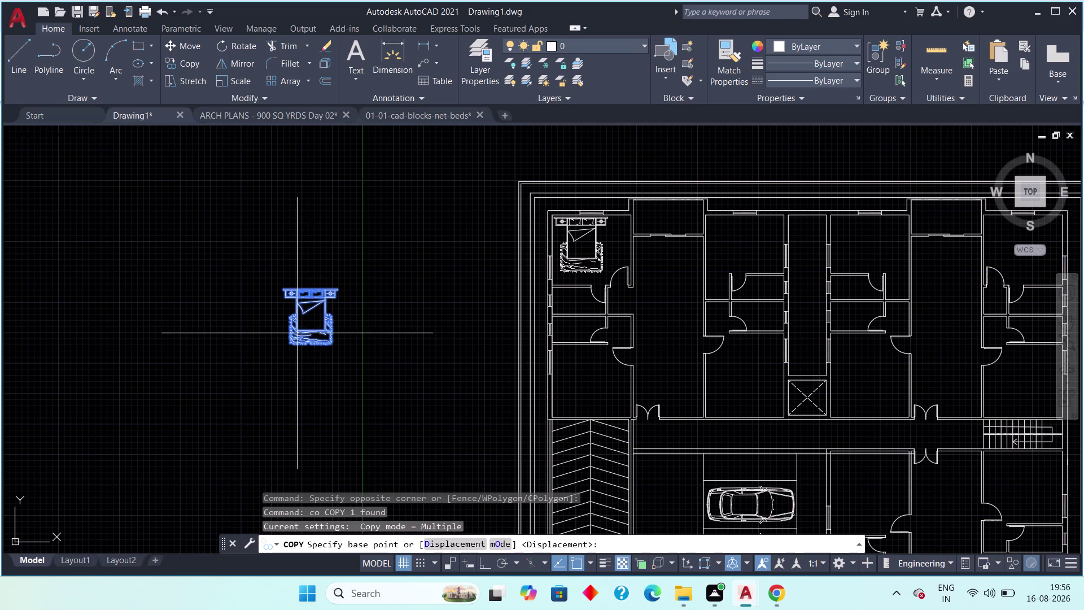
drag(311, 316, 310, 323)
click(191, 313)
key(Escape)
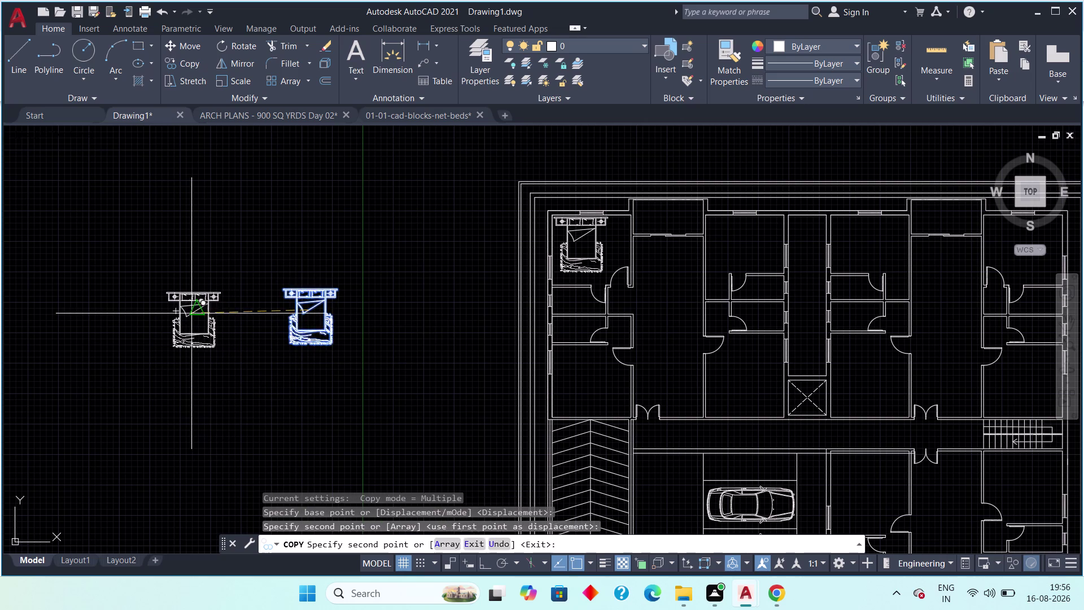
drag(226, 276, 218, 293)
click(148, 378)
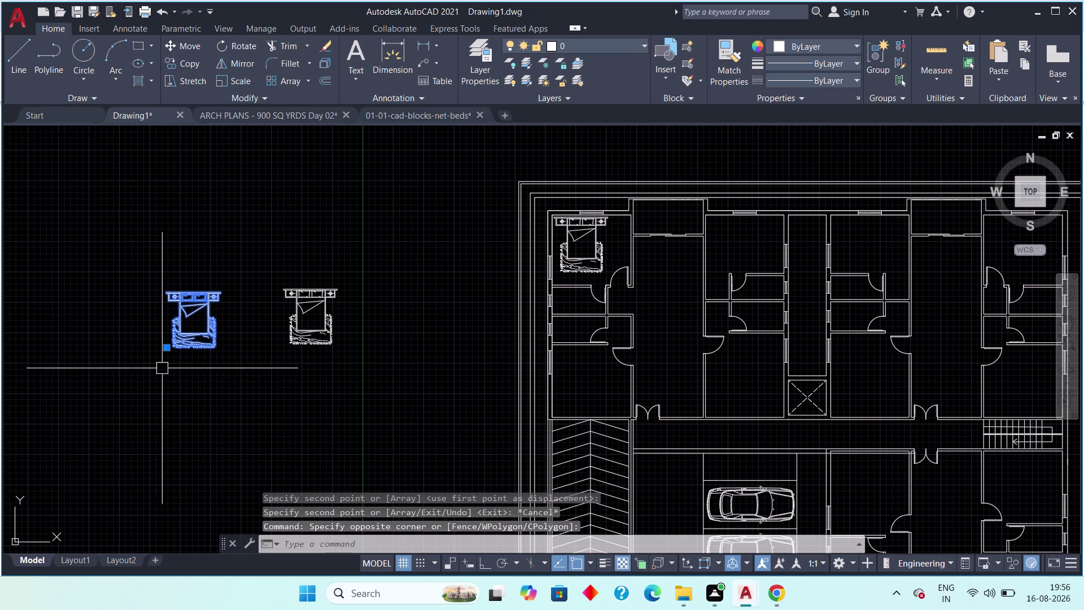
Mirror the left bed across its foot edge with MI, keeping the original.
key(m)
text(i)
key(space)
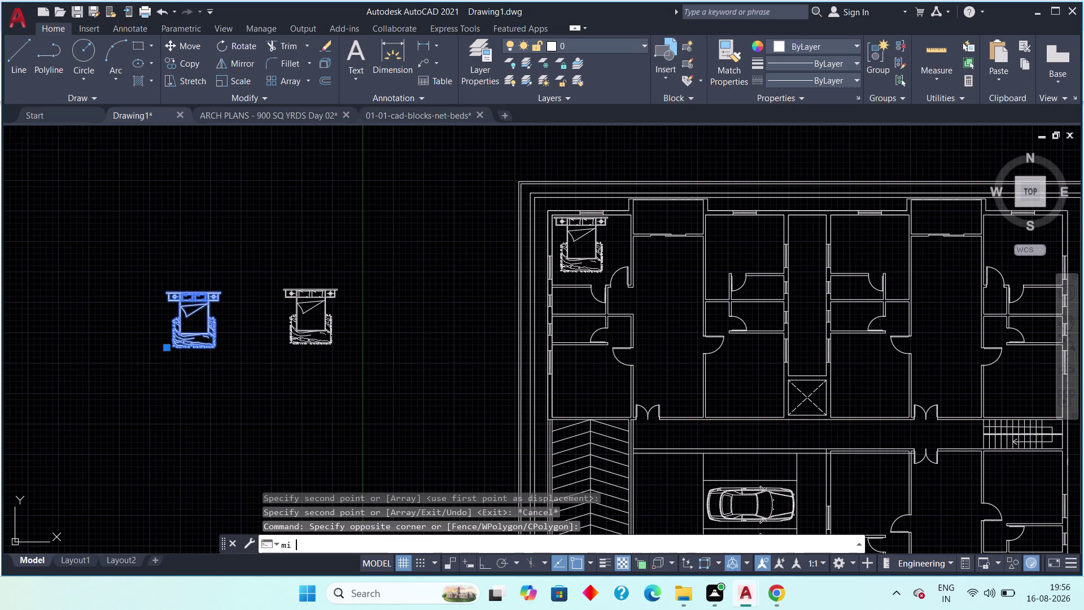
scroll(up, 3)
scroll(up, 3)
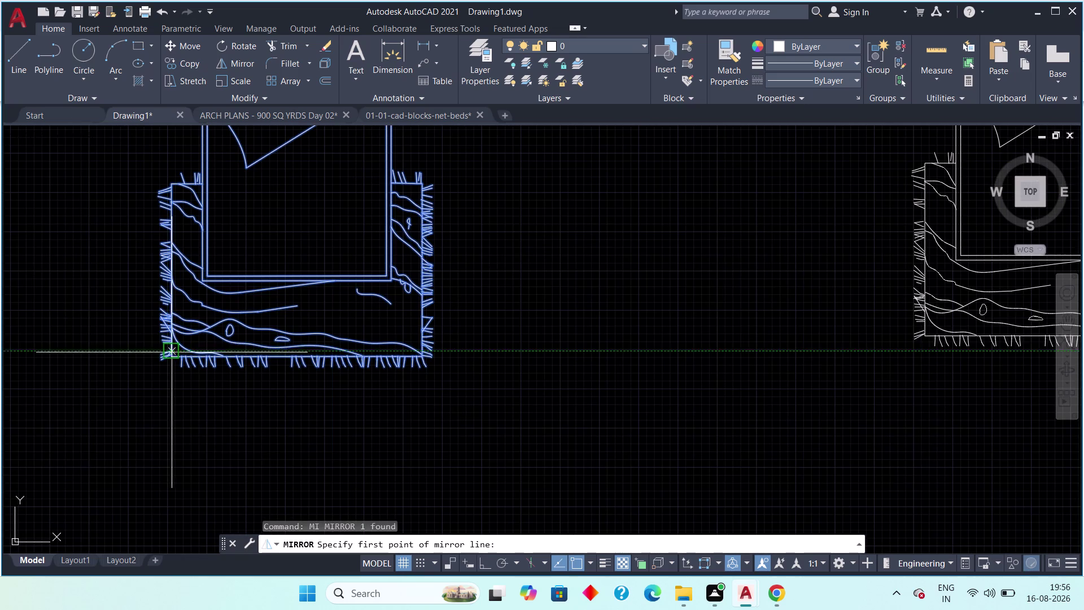
click(174, 361)
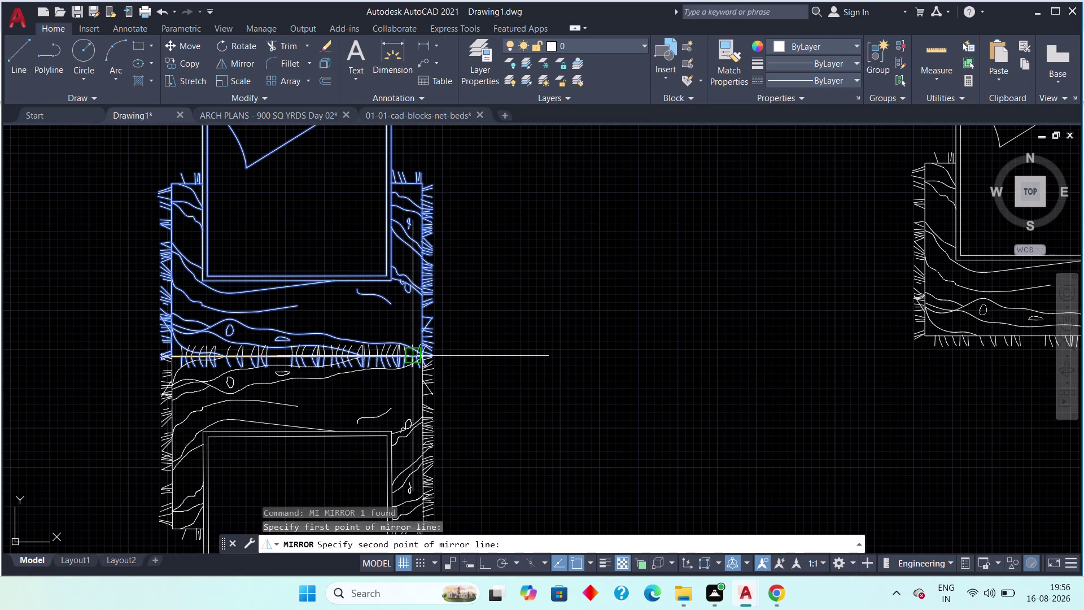
click(409, 353)
scroll(down, 3)
middle_drag(402, 389, 425, 316)
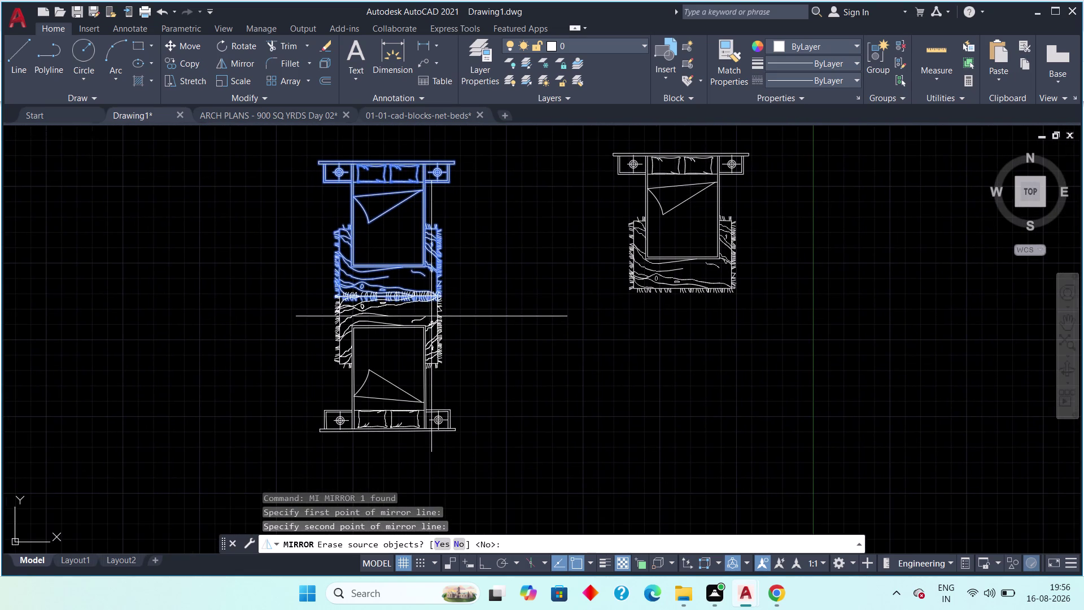
key(space)
key(Escape)
key(Escape)
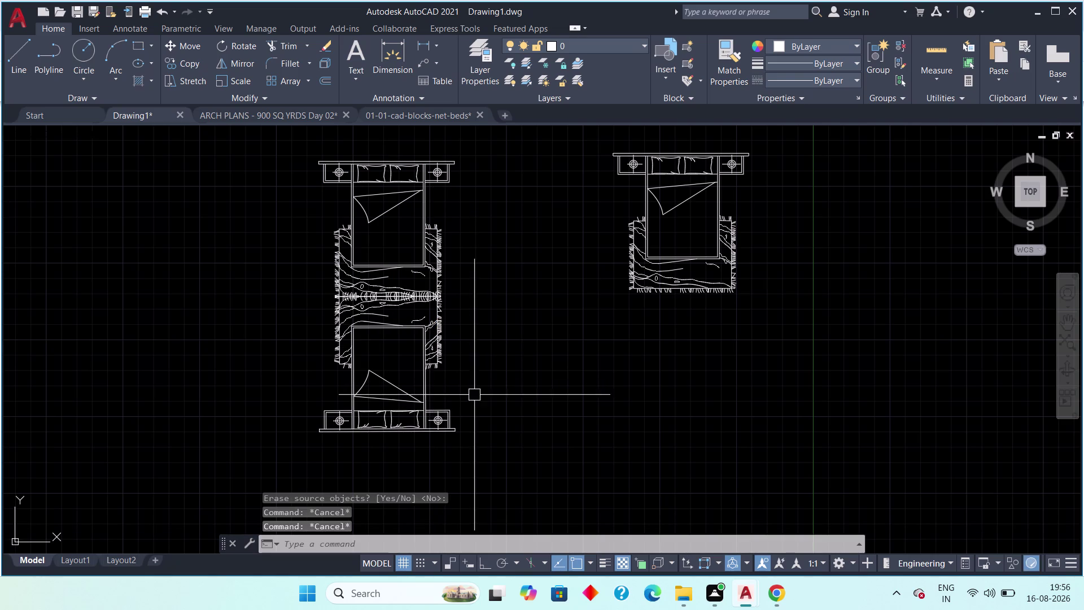
Select the flipped lower bed and begin moving it.
middle_drag(469, 402, 421, 373)
drag(451, 334, 385, 382)
click(292, 432)
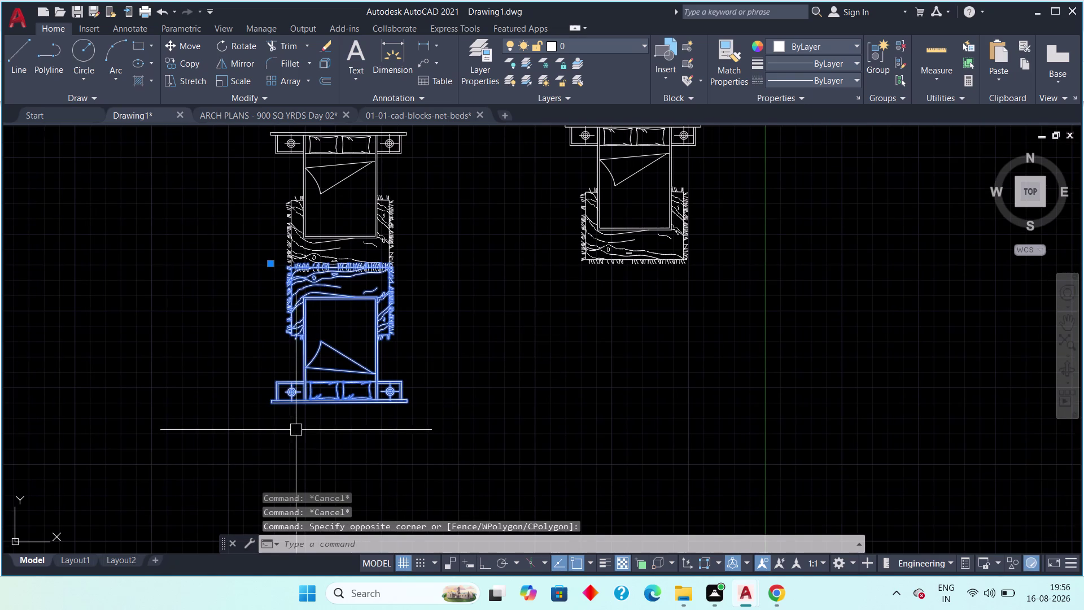
key(m)
key(space)
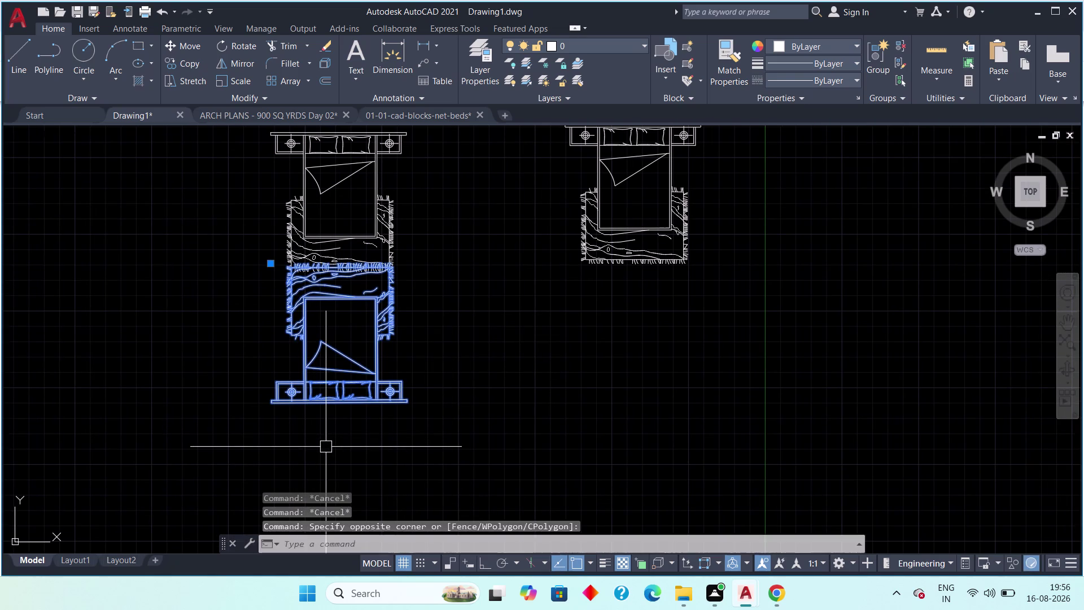
scroll(up, 3)
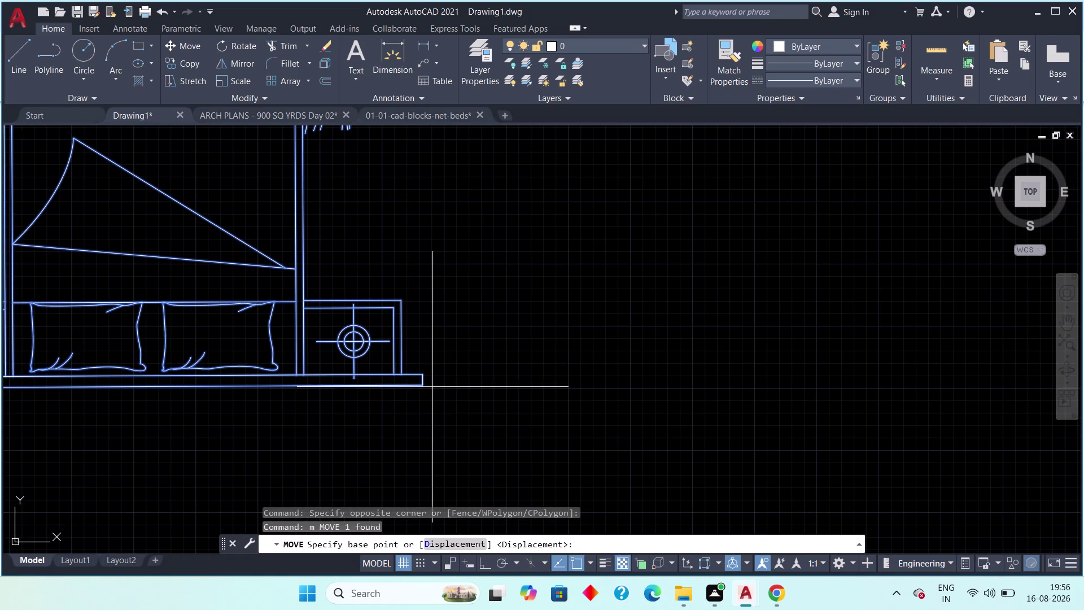
Move the flipped bed against the bottom wall of the lower-left bedroom.
drag(426, 386, 452, 398)
scroll(down, 3)
middle_drag(582, 401, 381, 374)
scroll(down, 3)
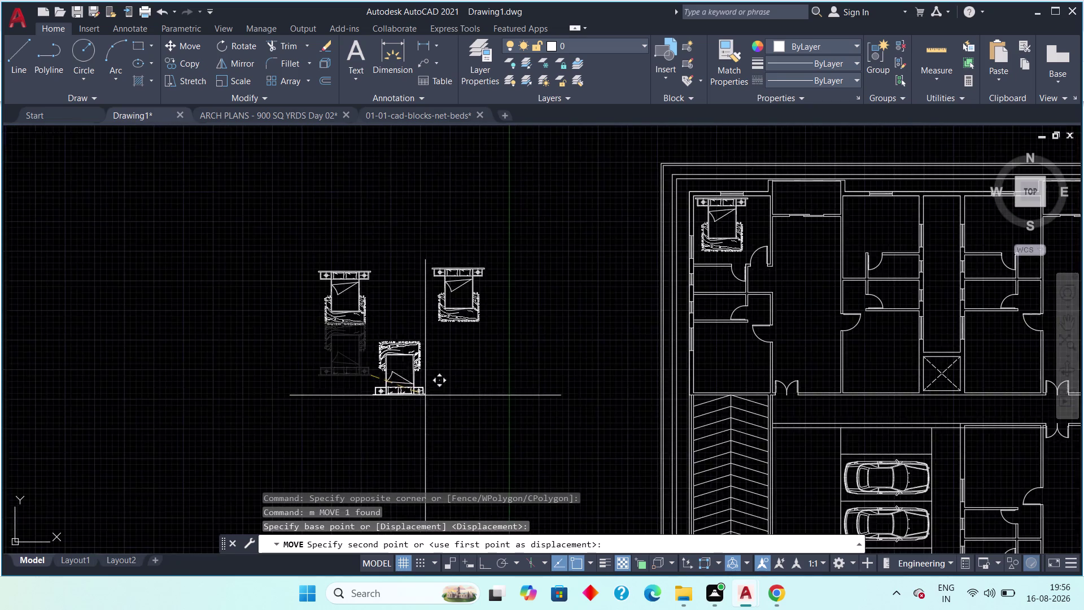
scroll(down, 3)
middle_drag(449, 397, 364, 374)
scroll(up, 3)
scroll(up, 3)
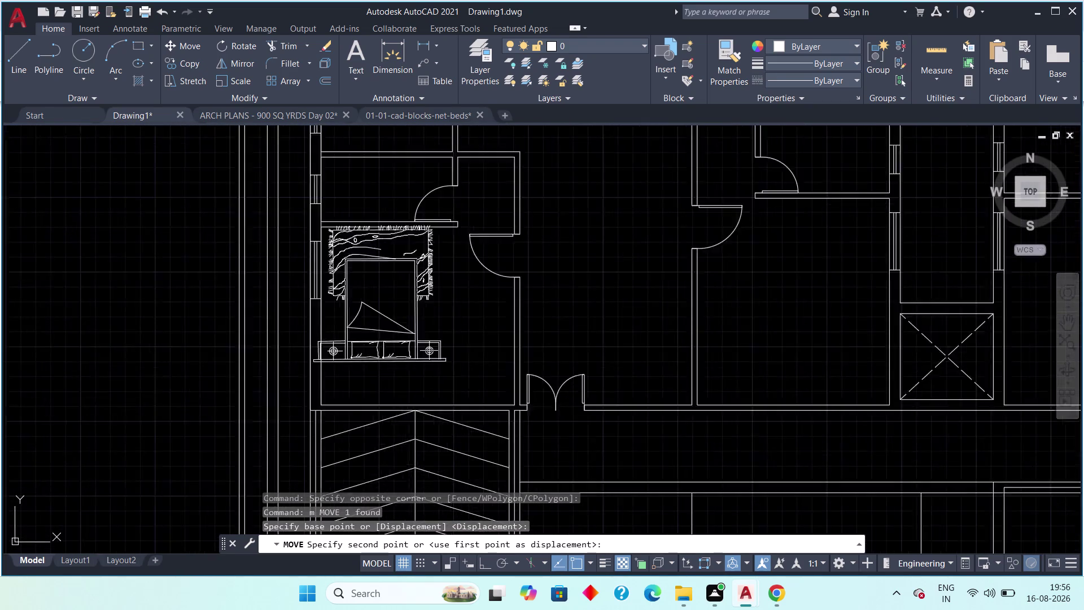
middle_drag(454, 375, 466, 394)
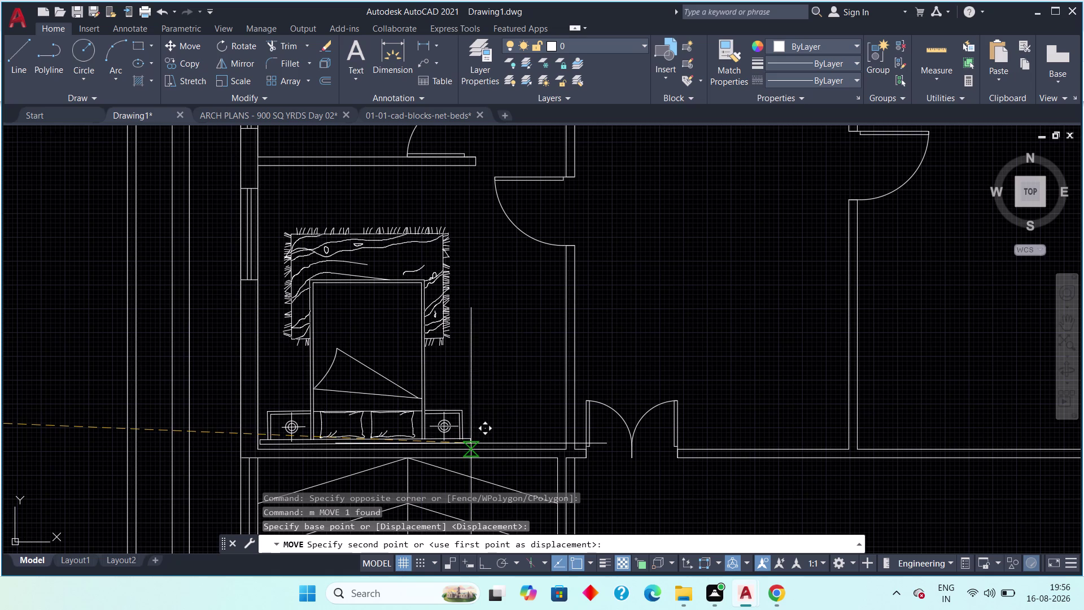
click(472, 443)
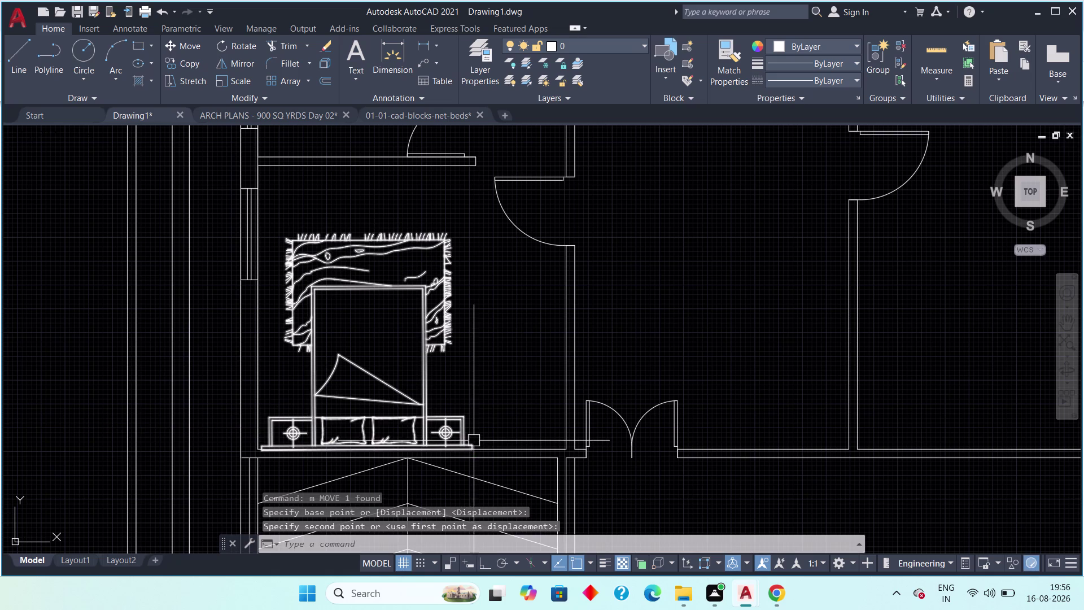
key(Escape)
Reselect the placed bed and nudge it slightly into its final position with Move.
drag(480, 257, 462, 290)
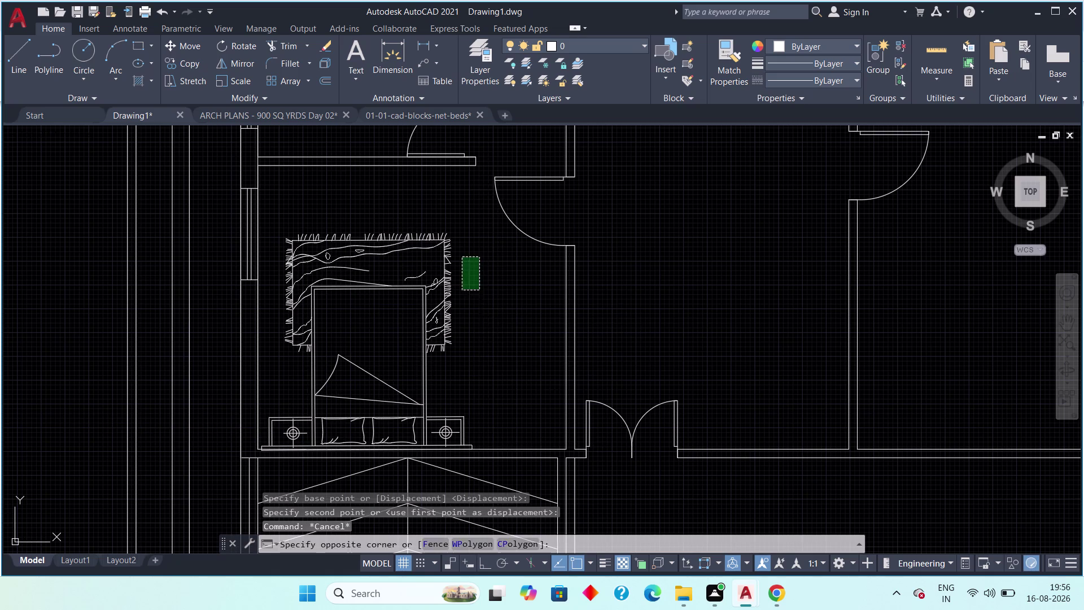
click(424, 332)
text(m)
key(space)
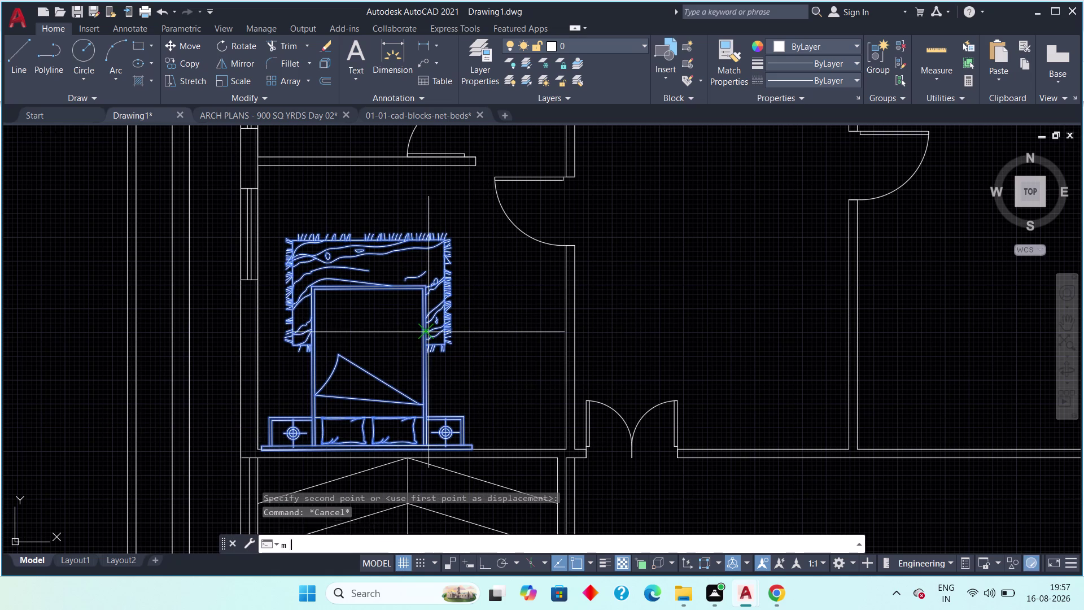
click(367, 348)
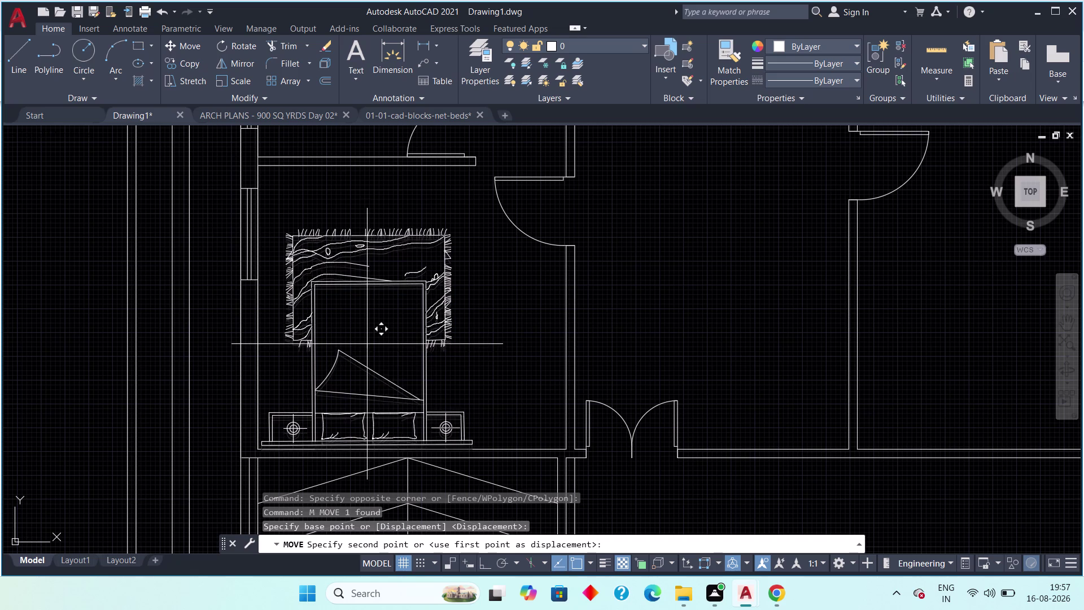
click(367, 342)
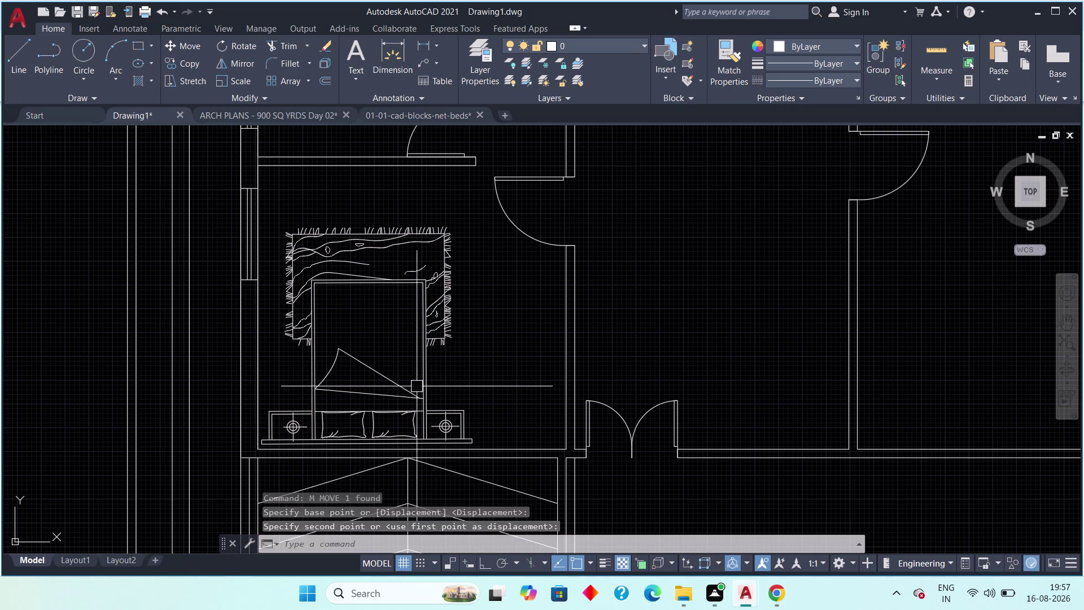
scroll(down, 3)
middle_drag(445, 392, 389, 385)
key(Escape)
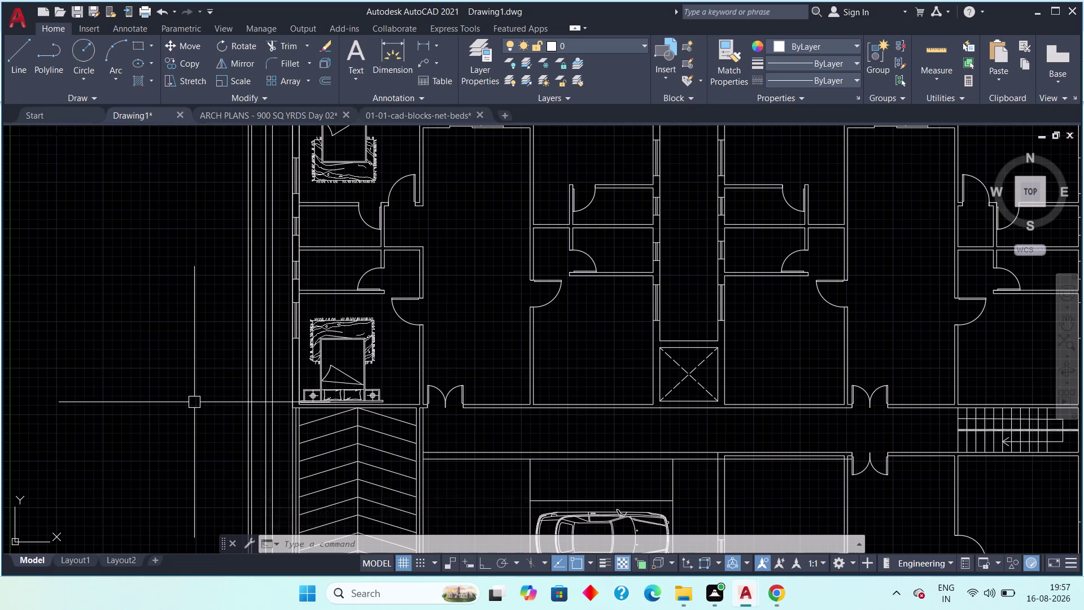
middle_drag(194, 401, 264, 422)
scroll(down, 3)
middle_drag(232, 412, 254, 417)
scroll(up, 3)
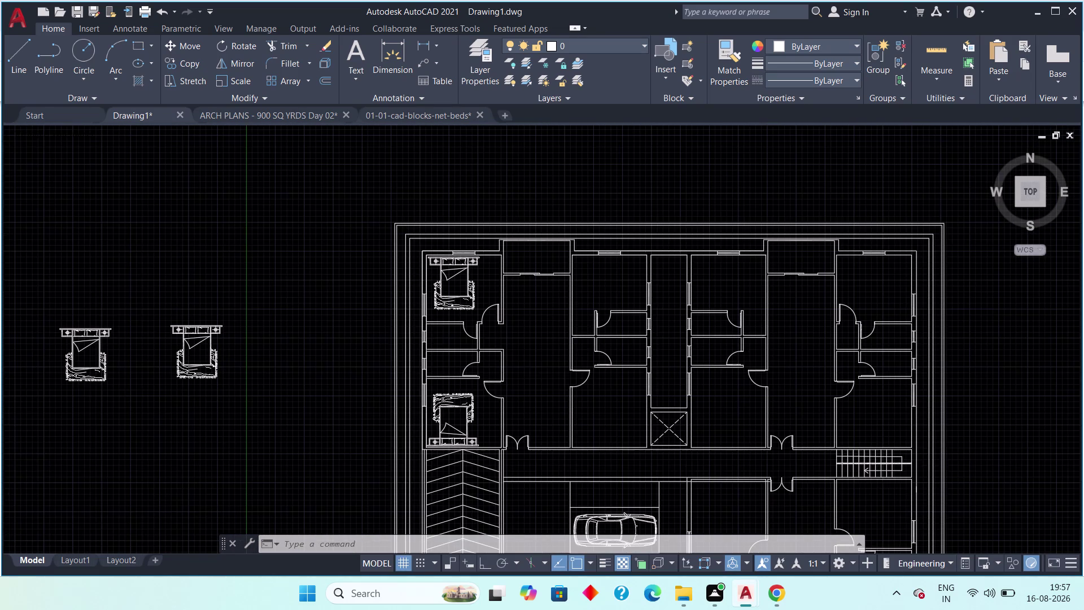
middle_drag(160, 399, 244, 348)
scroll(down, 3)
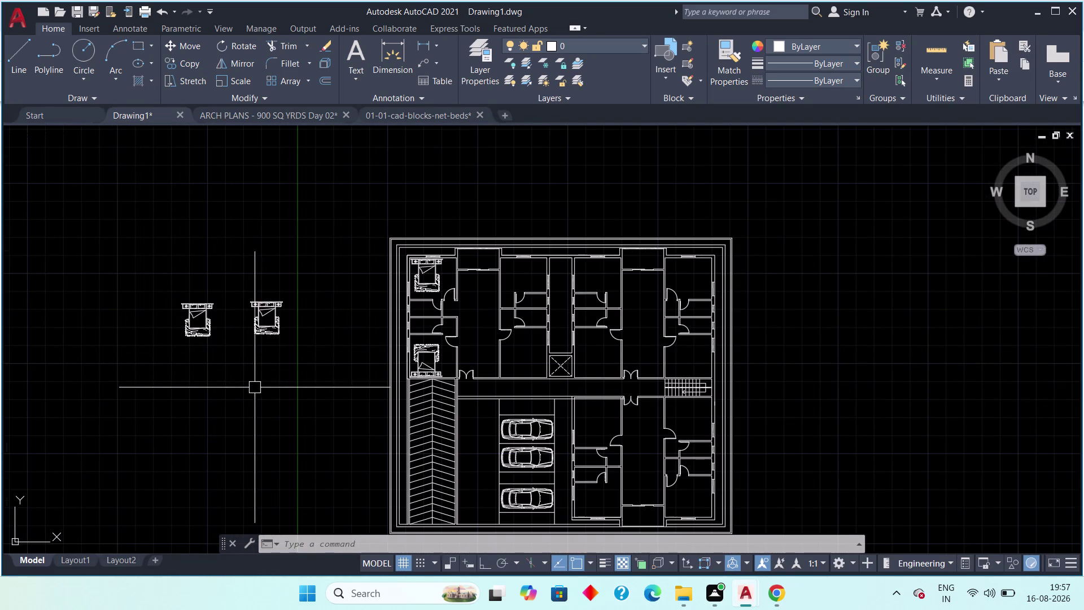
scroll(up, 3)
middle_drag(250, 368, 259, 389)
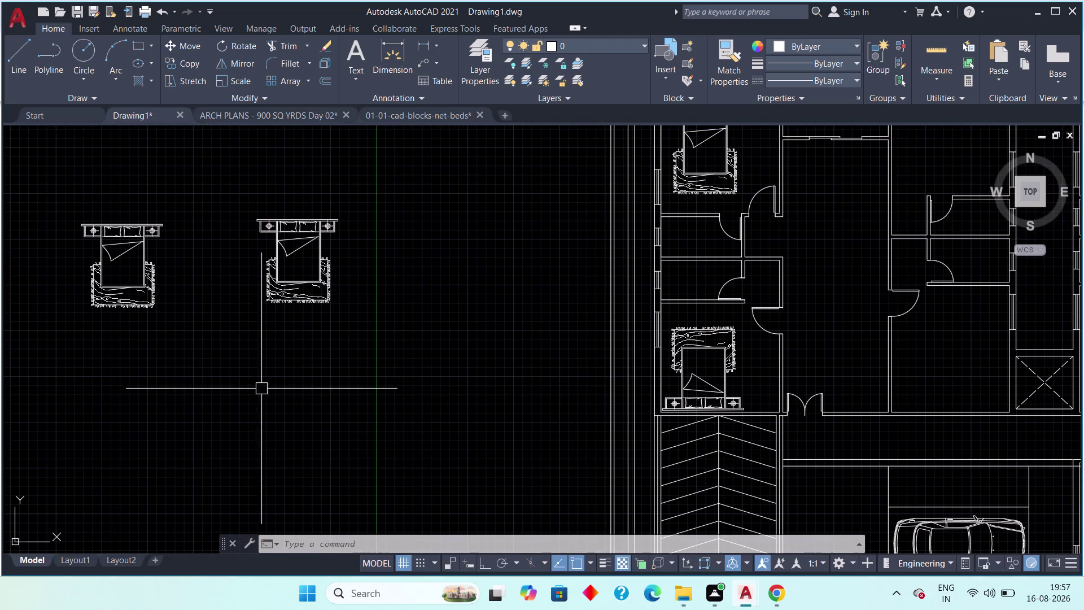
scroll(down, 3)
middle_drag(478, 401, 394, 408)
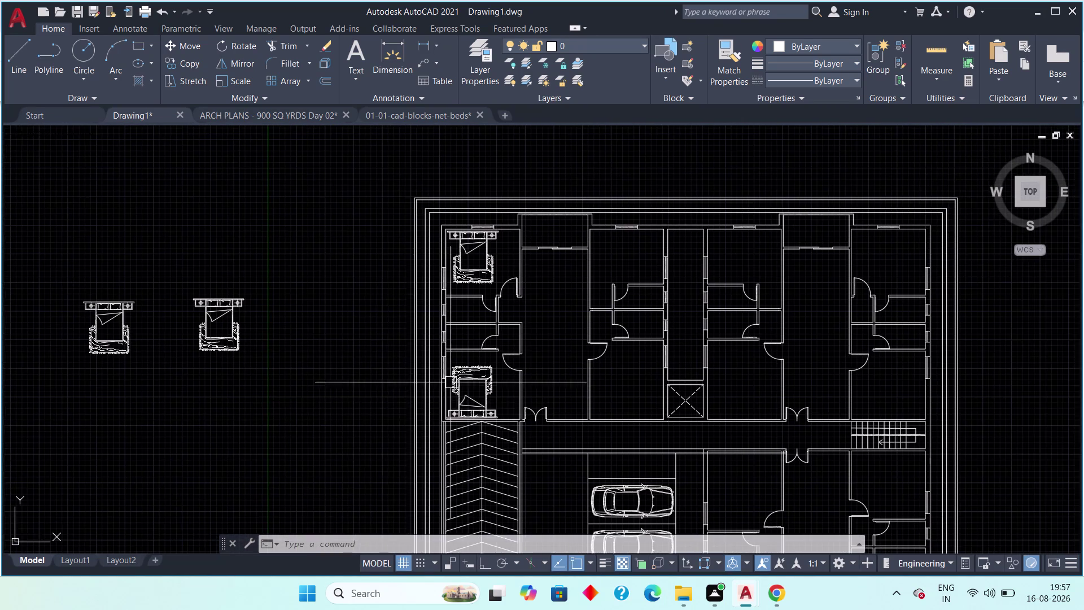
scroll(up, 3)
scroll(up, 3)
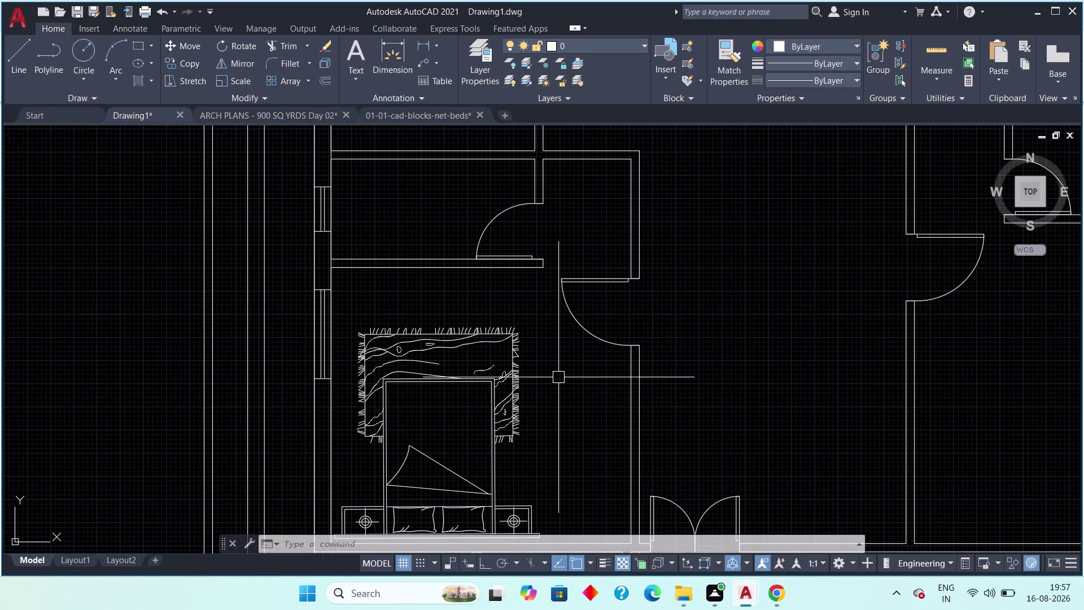
click(549, 349)
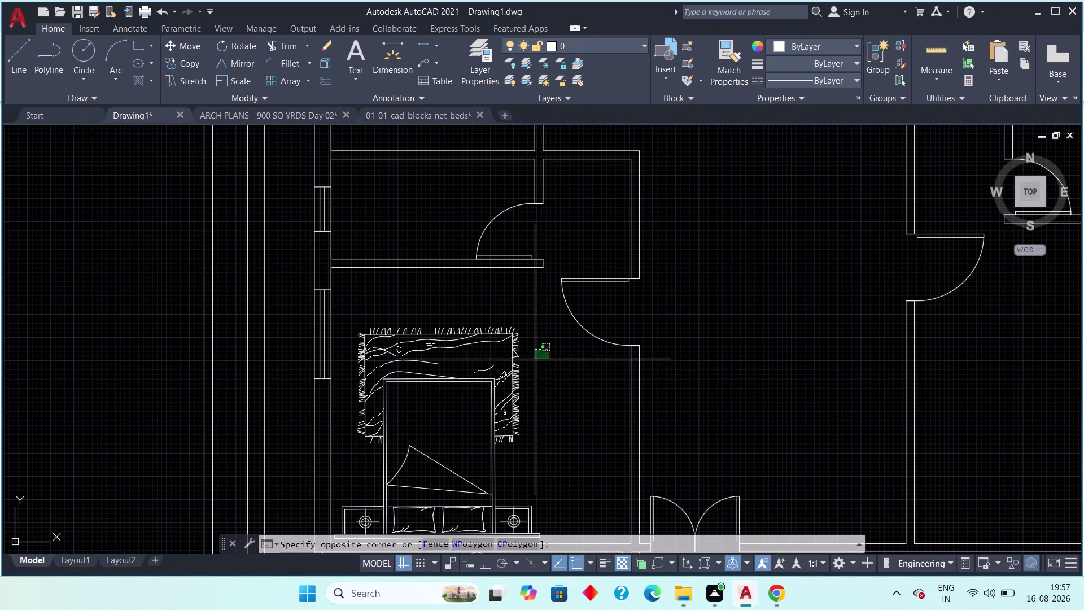
Copy the lower-left bedroom's bed with CO, placing a first copy.
click(500, 385)
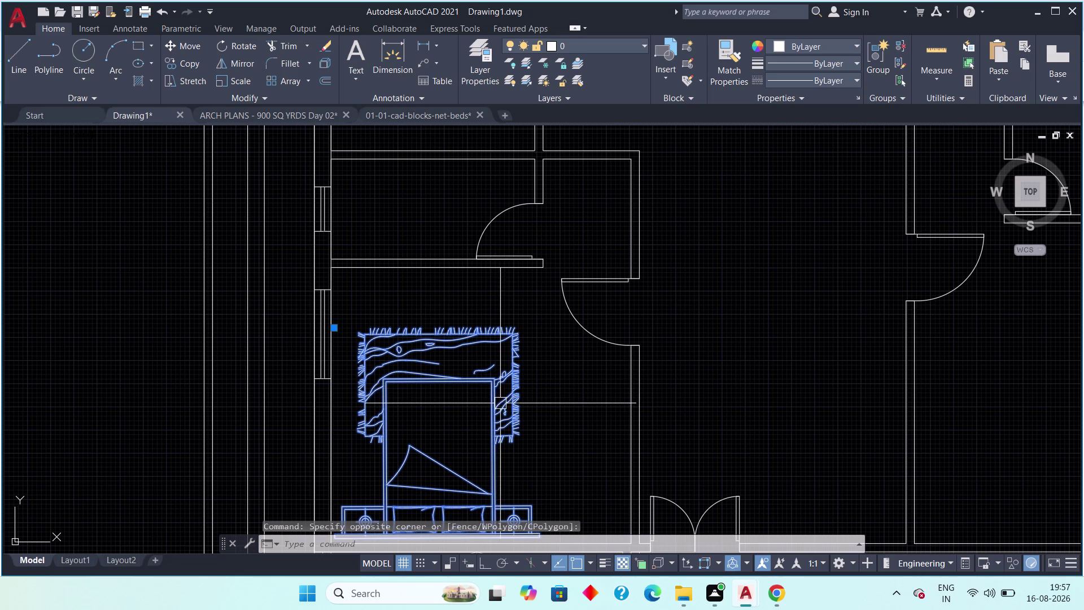
key(c)
key(o)
key(space)
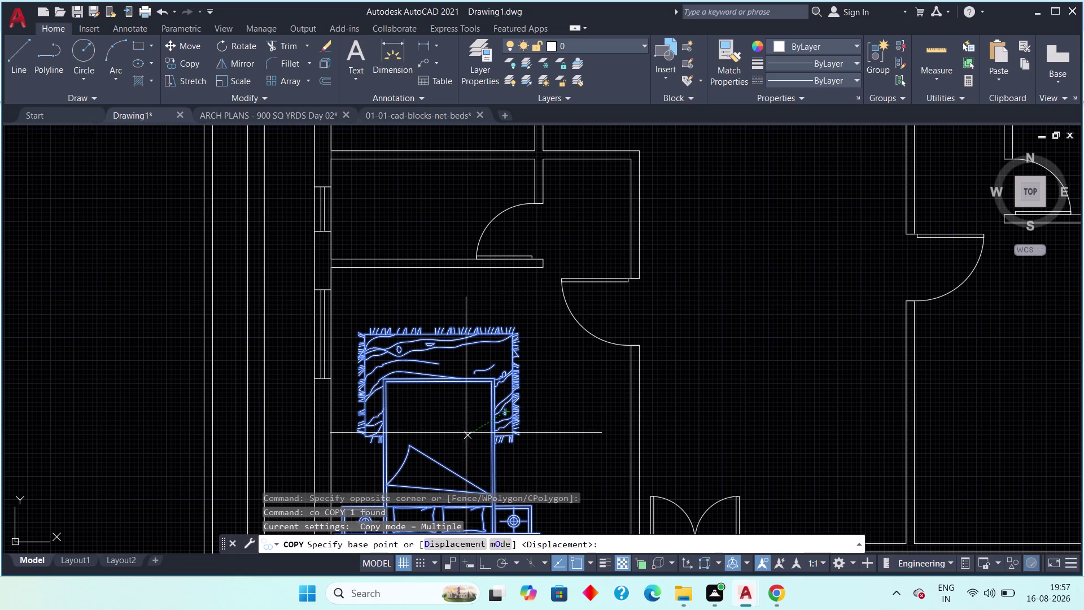
click(432, 436)
scroll(down, 3)
middle_drag(376, 428, 469, 385)
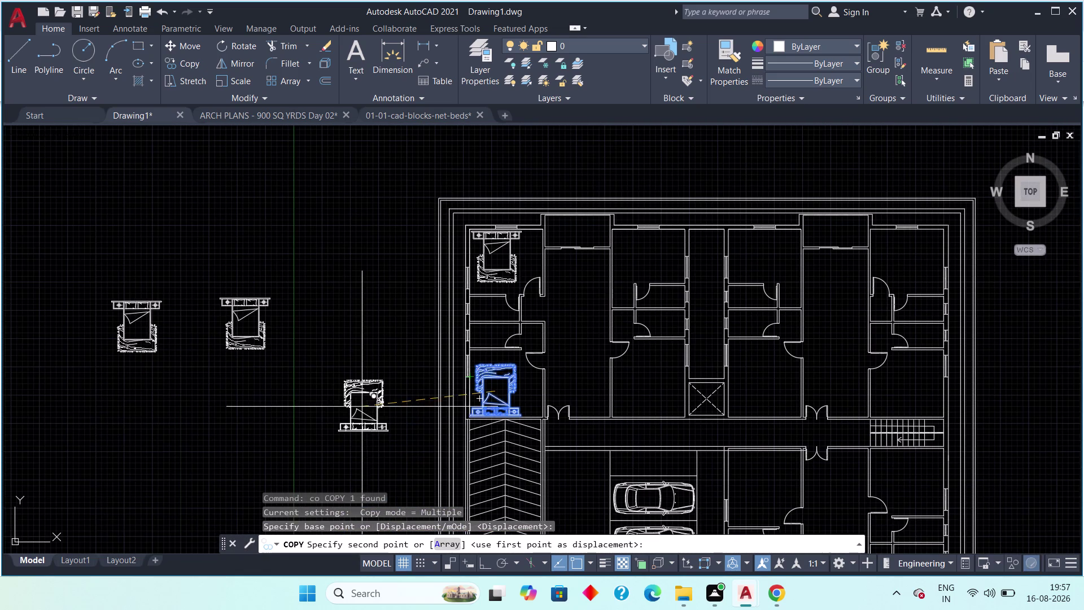
click(283, 422)
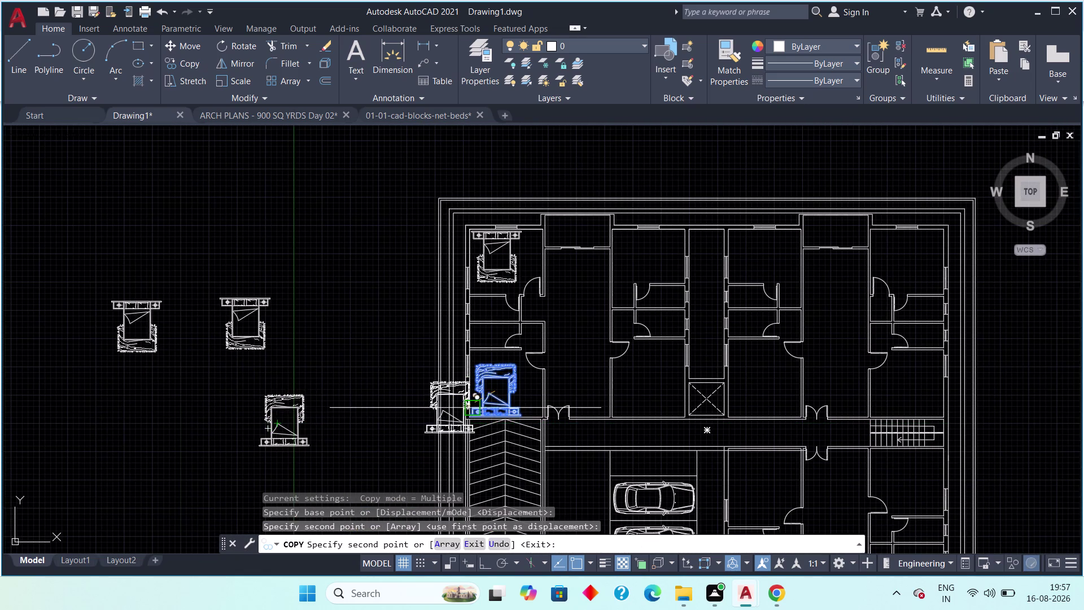
Drop a bed copy in the middle bedroom beside the lift shaft and end COPY.
scroll(up, 3)
middle_drag(641, 387, 483, 384)
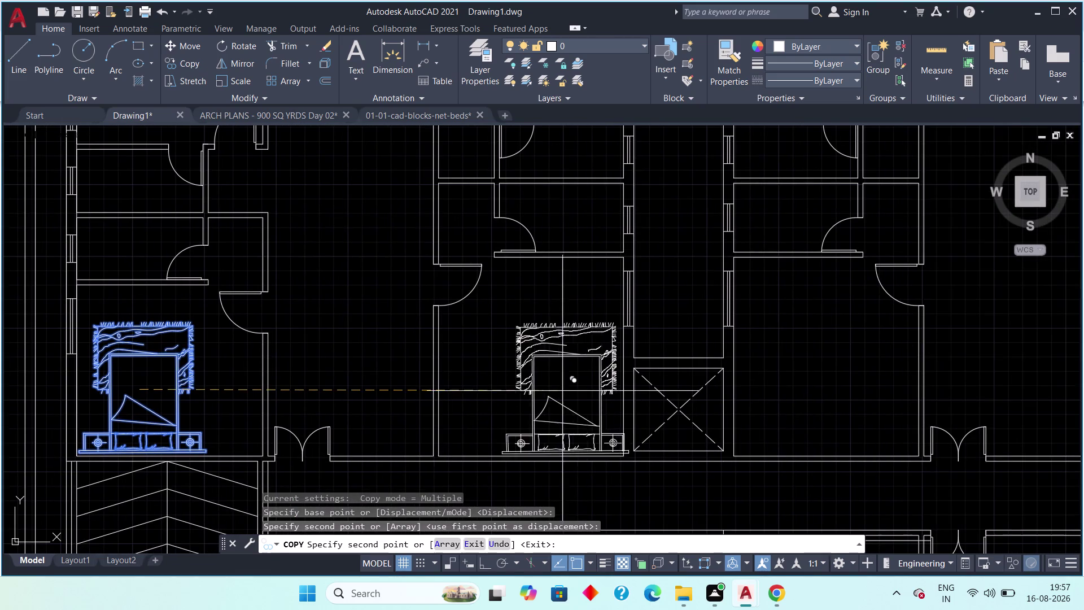
scroll(up, 3)
middle_drag(549, 384, 481, 255)
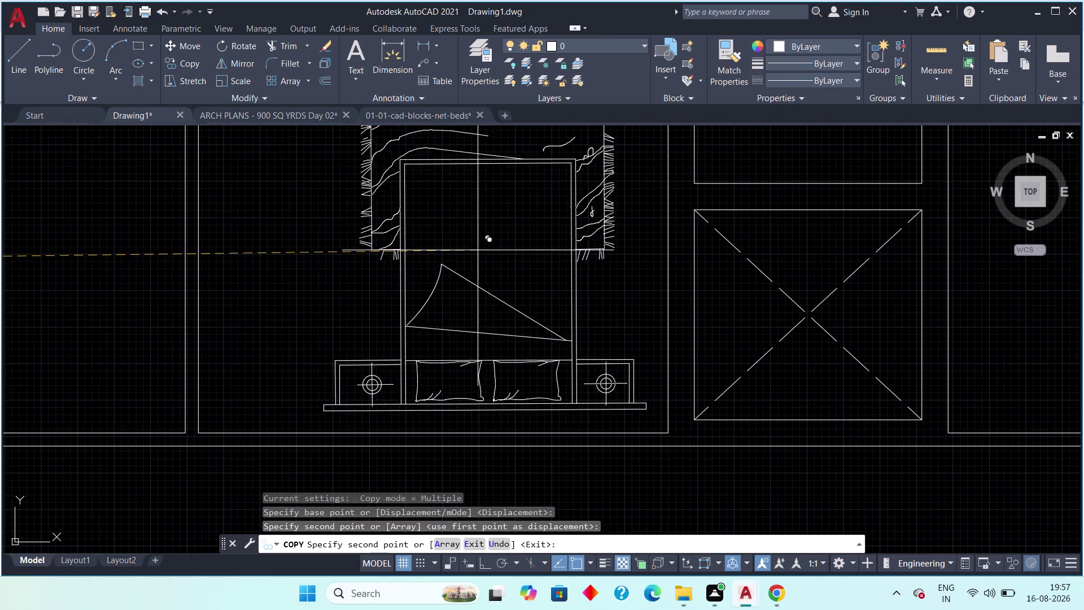
click(486, 258)
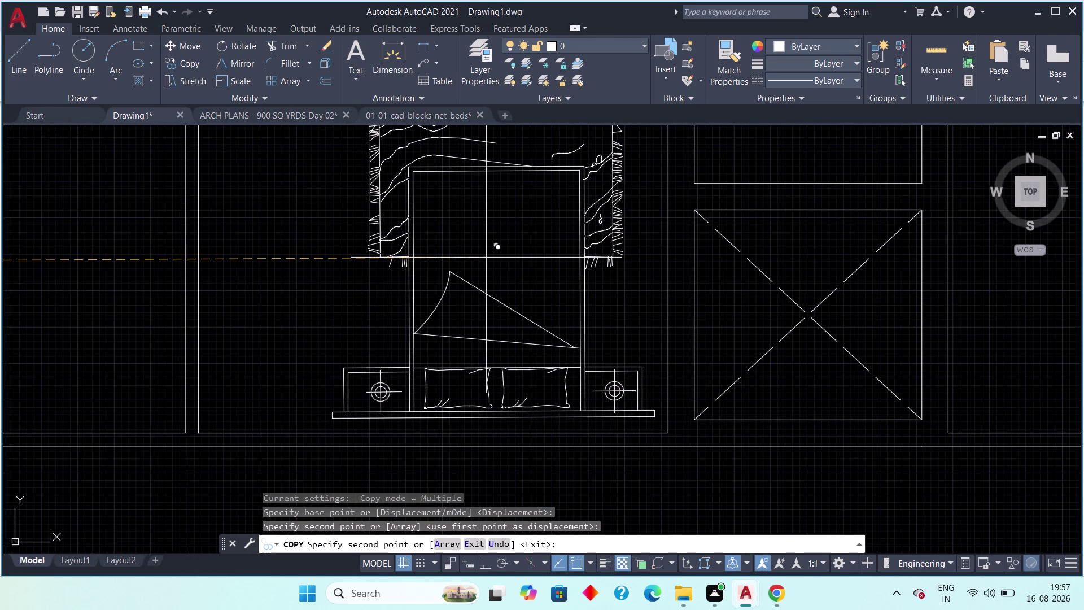
scroll(down, 3)
key(Escape)
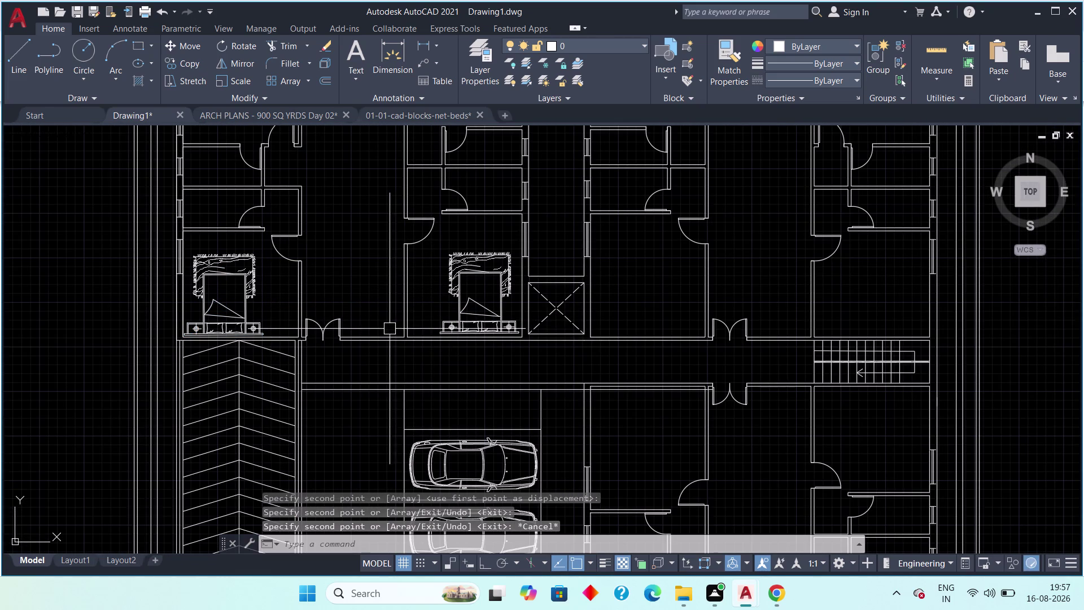
middle_drag(431, 338, 341, 345)
scroll(down, 3)
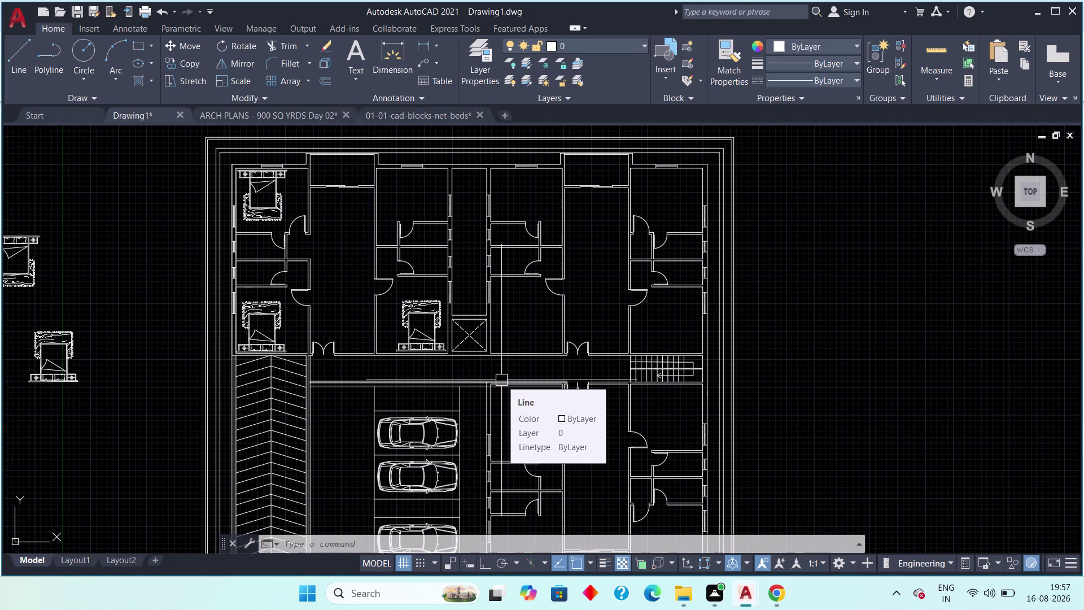
scroll(up, 3)
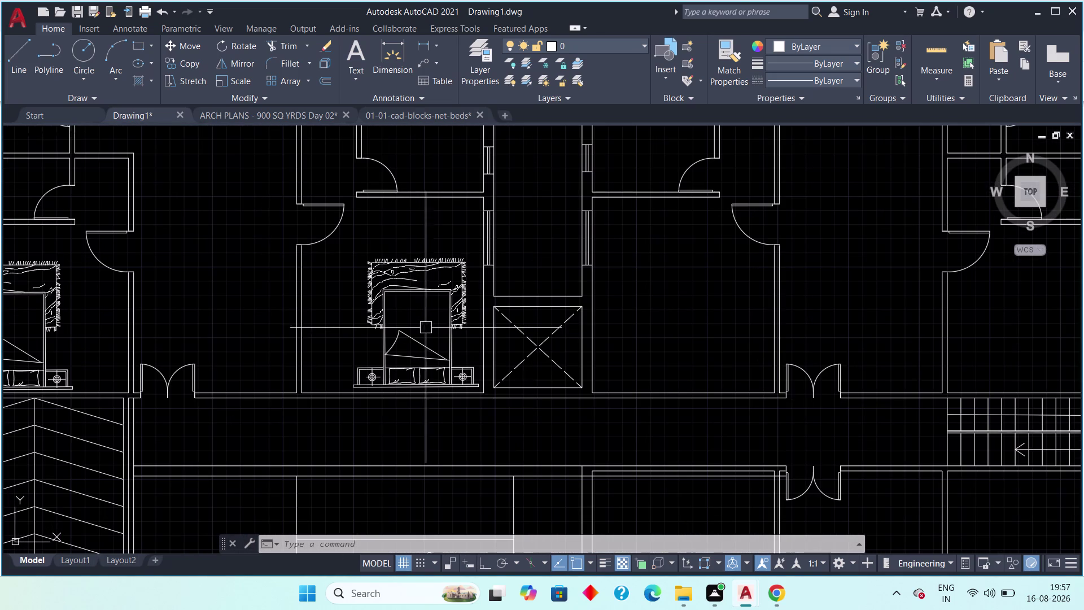
click(446, 330)
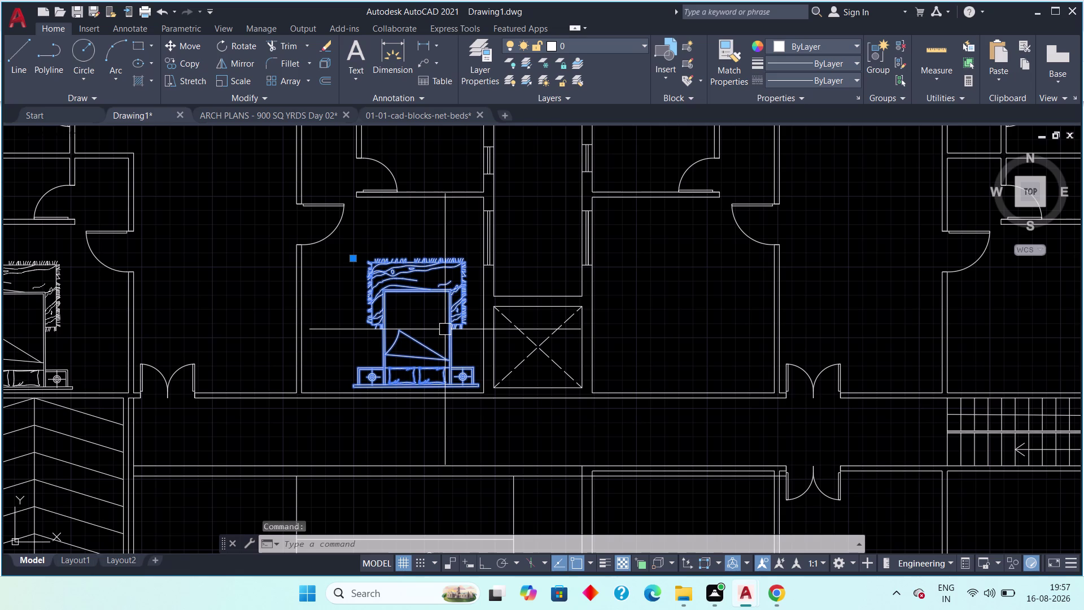
Copy the bed from its lower-right corner into the first bedroom right of the shaft.
key(c)
key(o)
key(space)
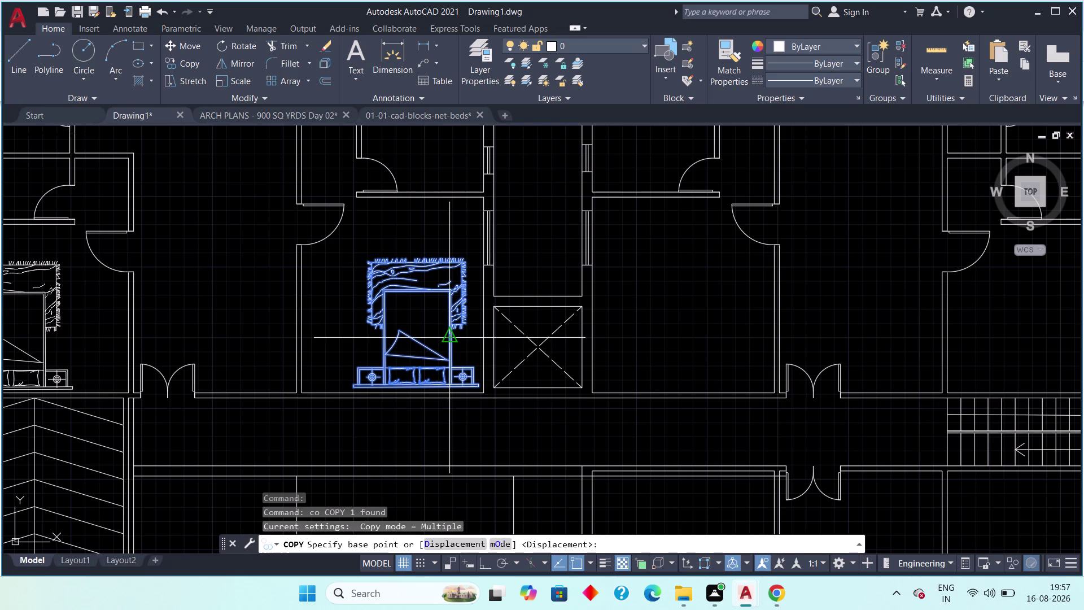
scroll(up, 3)
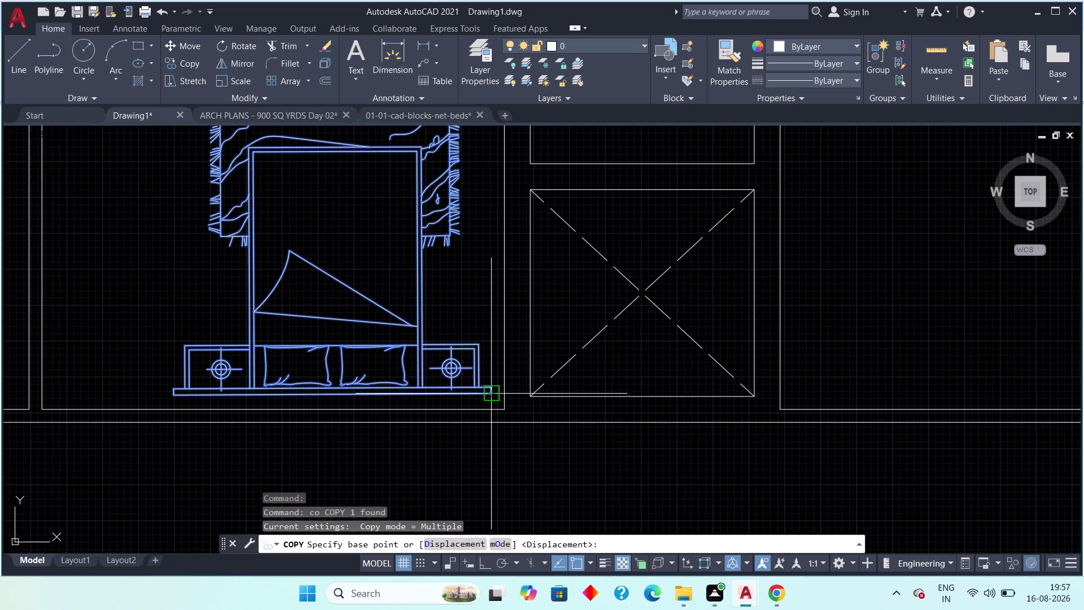
click(485, 393)
scroll(down, 3)
middle_drag(631, 385, 279, 354)
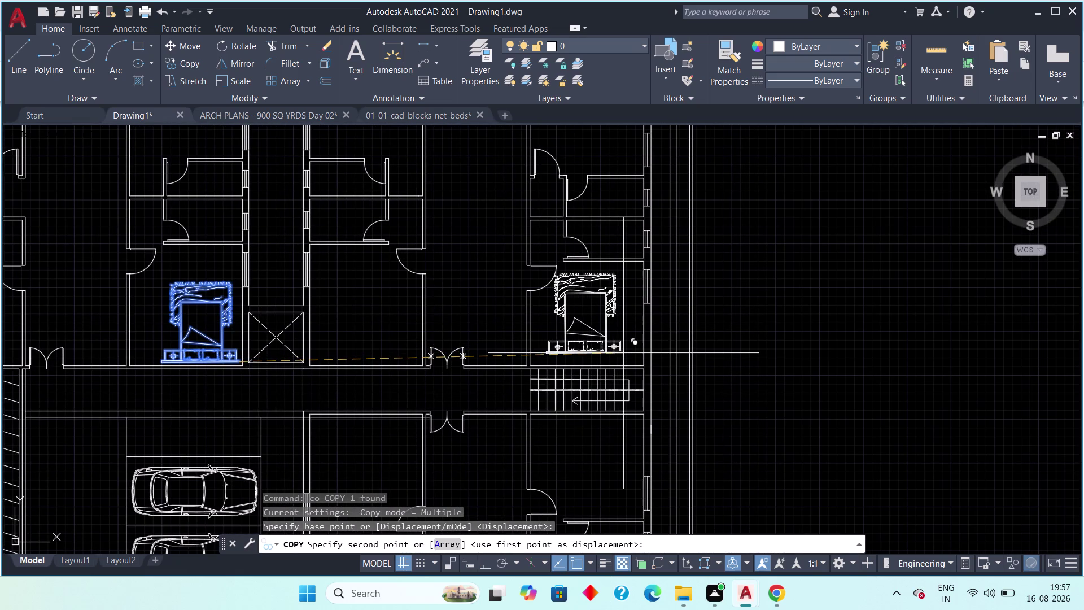
scroll(up, 3)
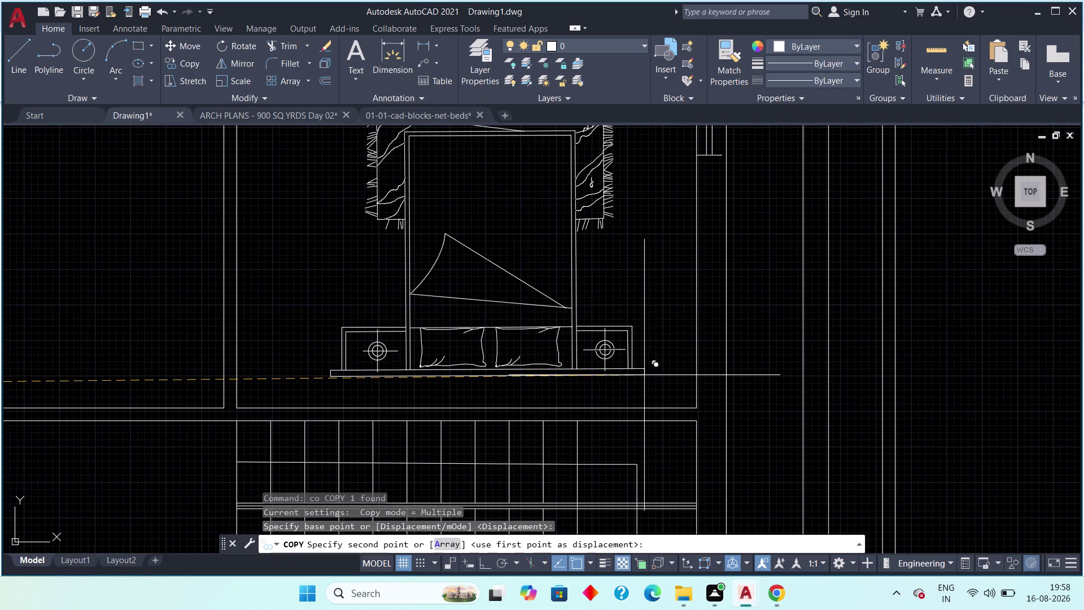
scroll(down, 3)
scroll(up, 3)
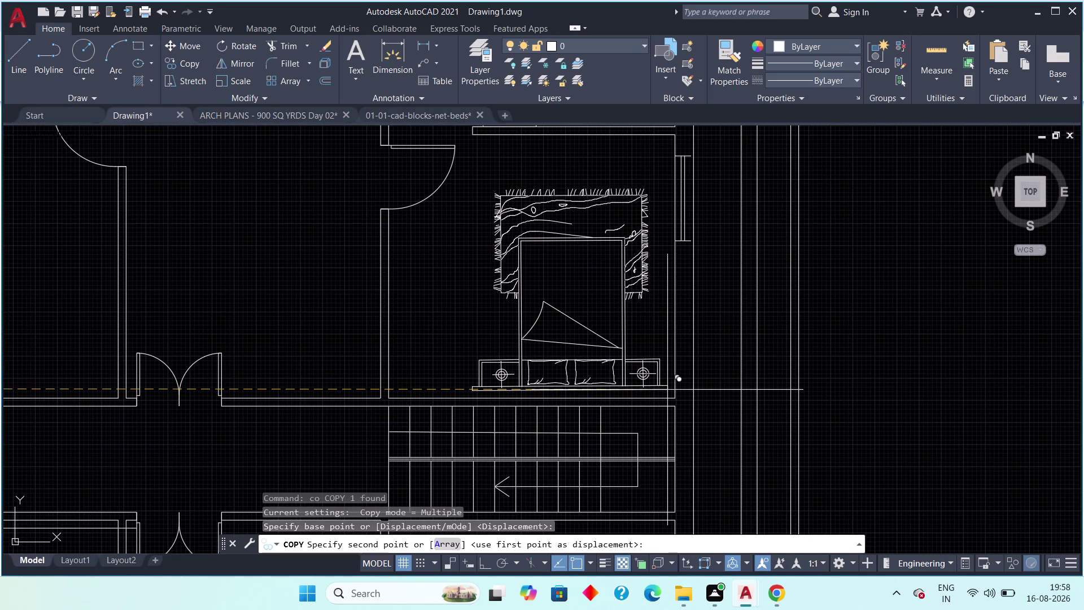
scroll(up, 3)
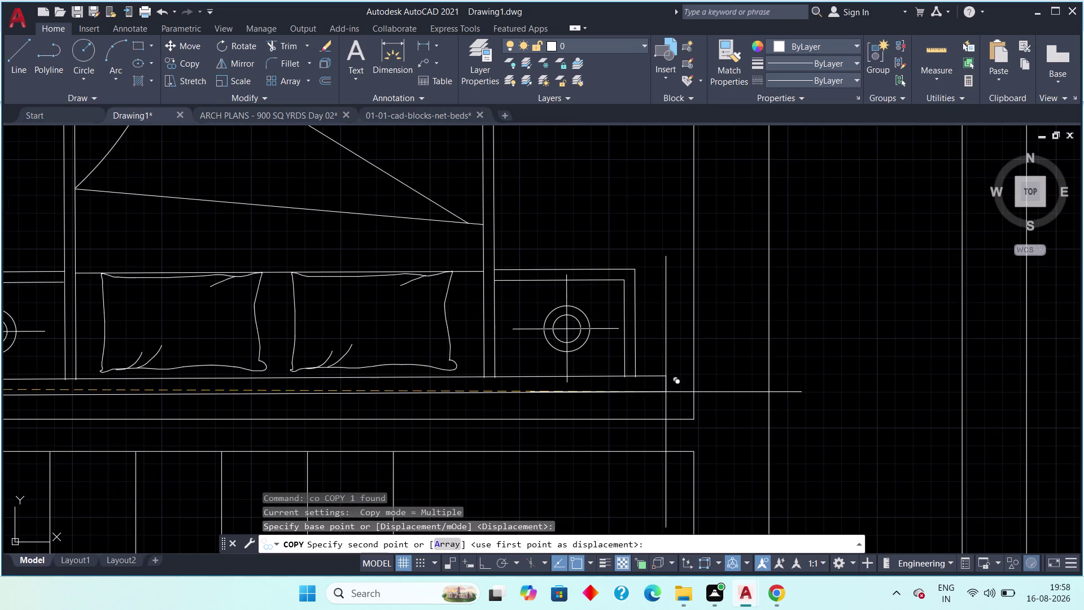
click(678, 403)
Place a second bed copy at the lower corner of the next room, then end COPY.
scroll(down, 3)
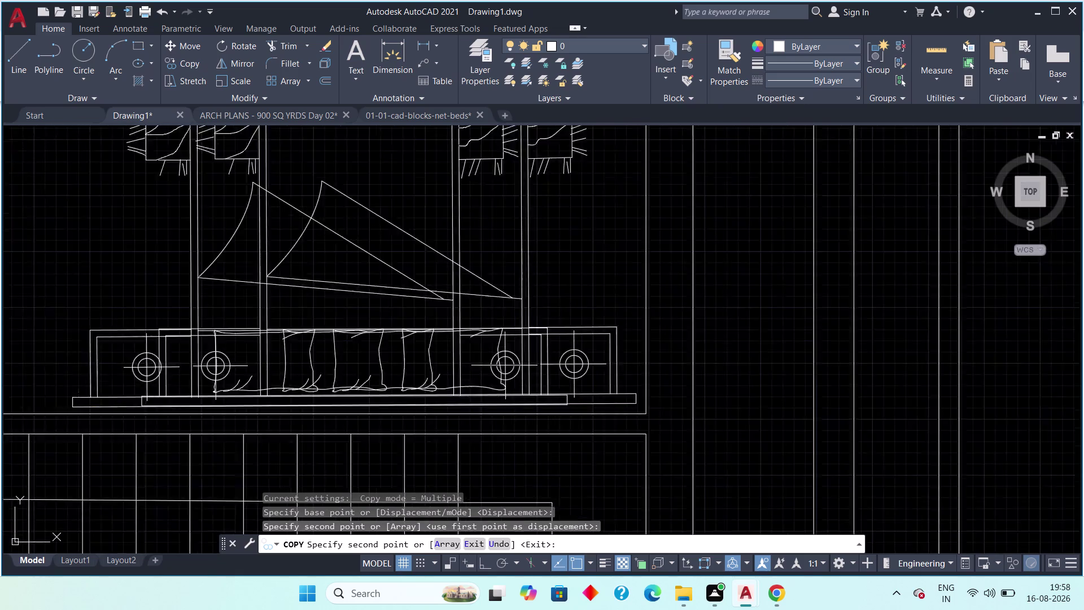
scroll(down, 3)
middle_drag(533, 398, 660, 412)
scroll(down, 3)
scroll(down, 3)
middle_drag(462, 414, 530, 424)
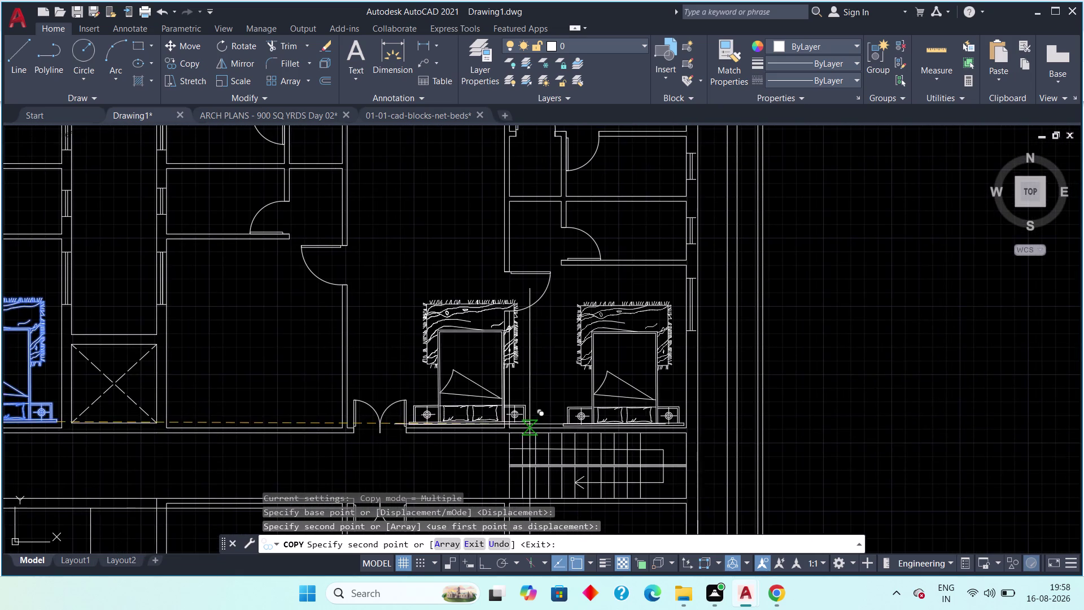
scroll(down, 3)
middle_drag(435, 429, 520, 434)
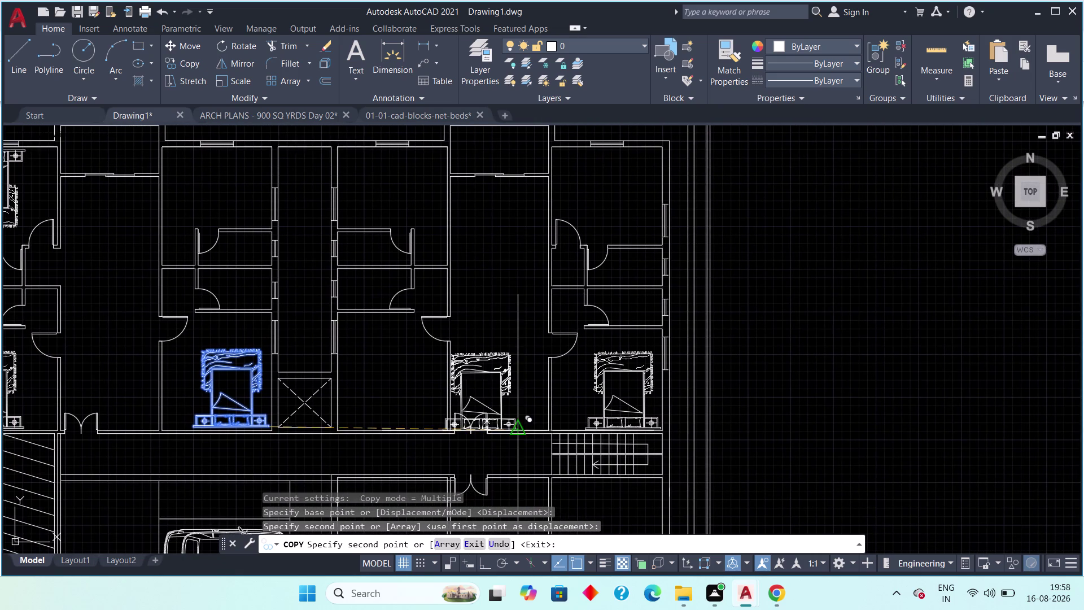
scroll(up, 3)
middle_drag(417, 420, 495, 401)
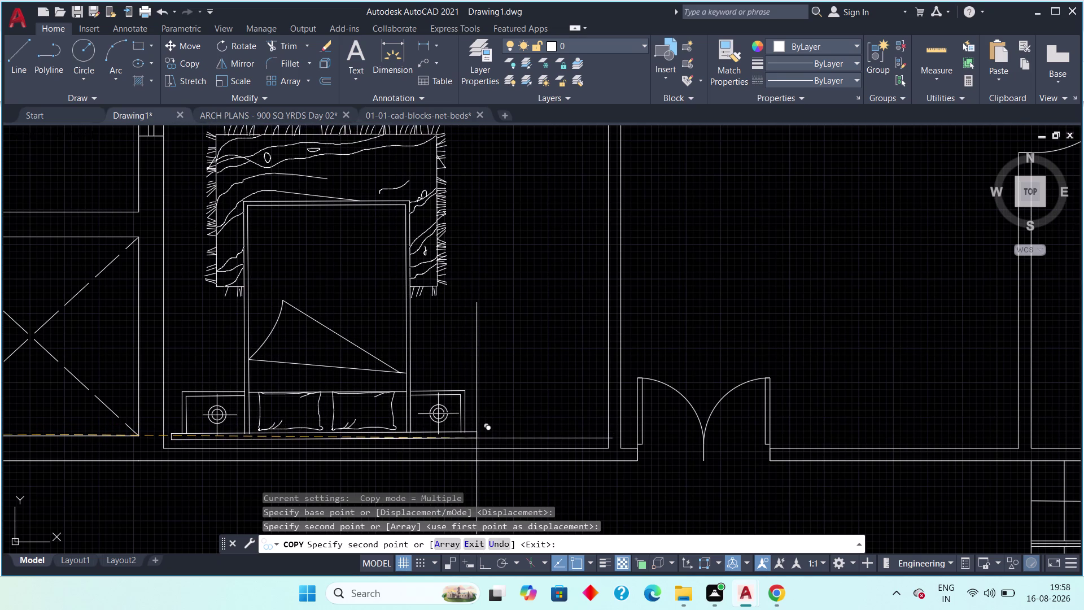
click(477, 438)
scroll(down, 3)
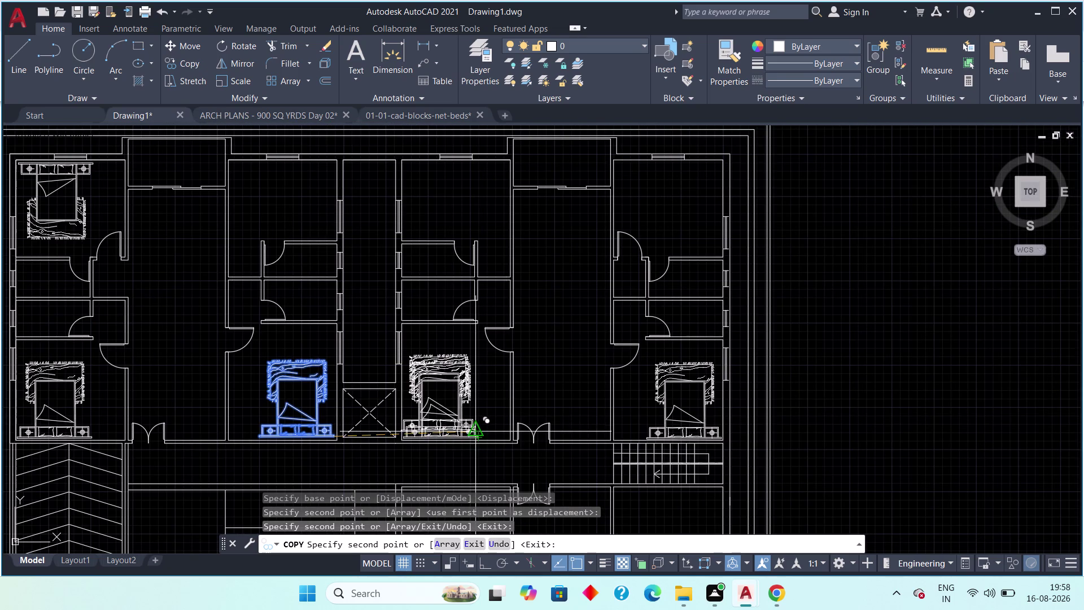
middle_drag(471, 428, 562, 424)
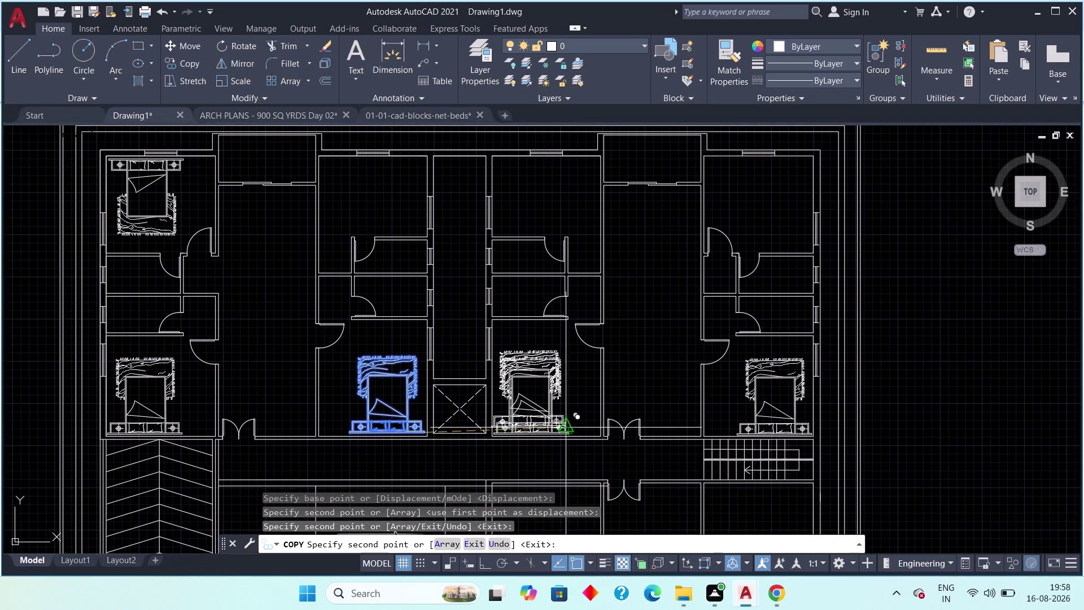
key(Escape)
key(Escape)
middle_drag(203, 225, 253, 284)
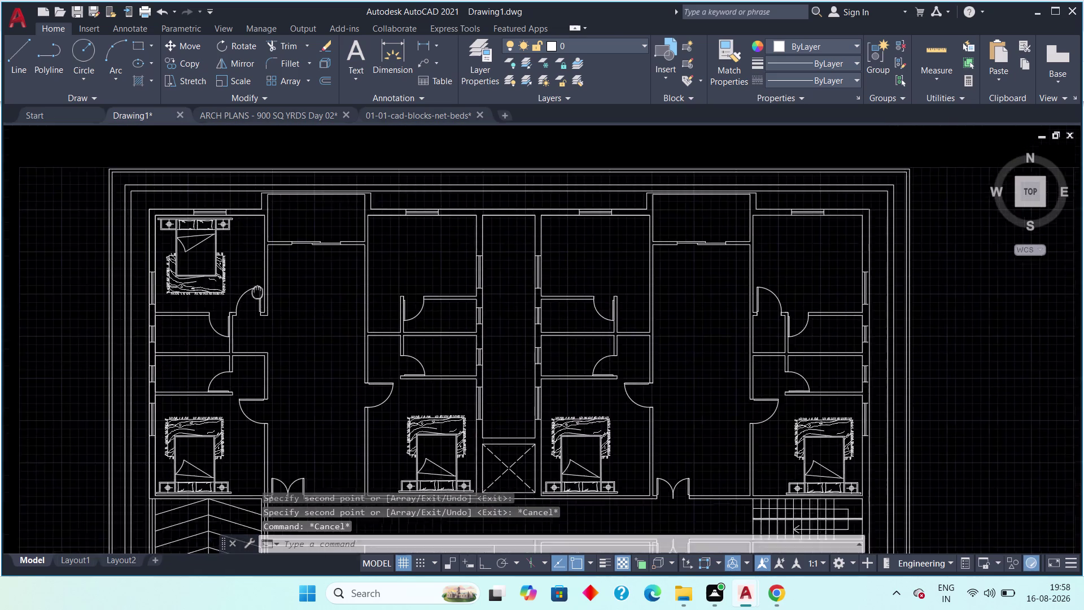
middle_drag(253, 283, 279, 318)
scroll(up, 3)
middle_drag(261, 275, 303, 288)
Copy the top-left bedroom's bed from its upper corner into the top-right bedroom.
drag(307, 292, 262, 326)
click(209, 349)
scroll(down, 3)
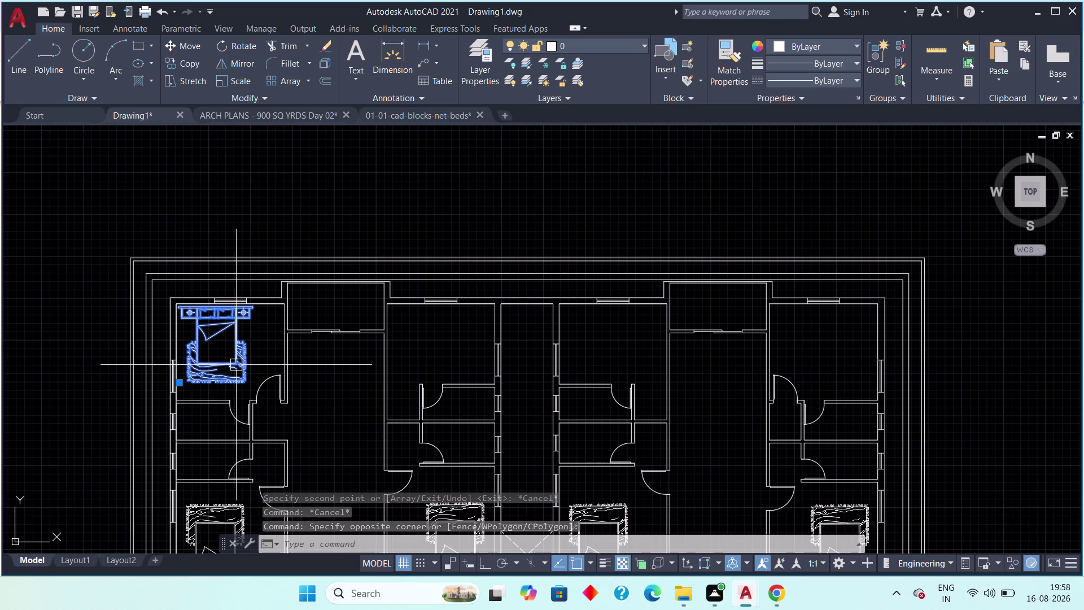
key(c)
text(o)
key(space)
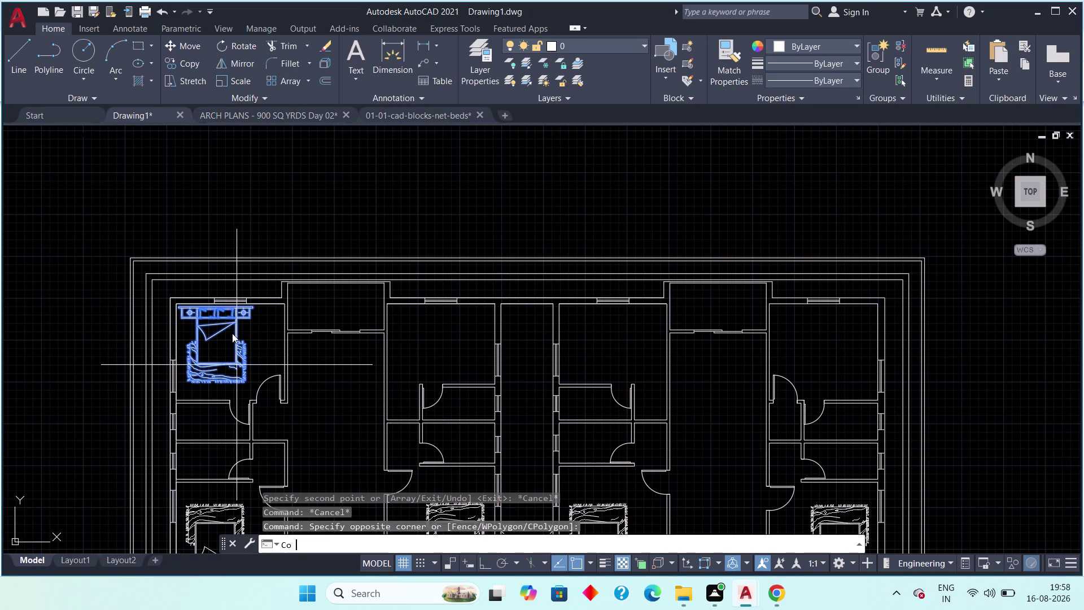
click(197, 325)
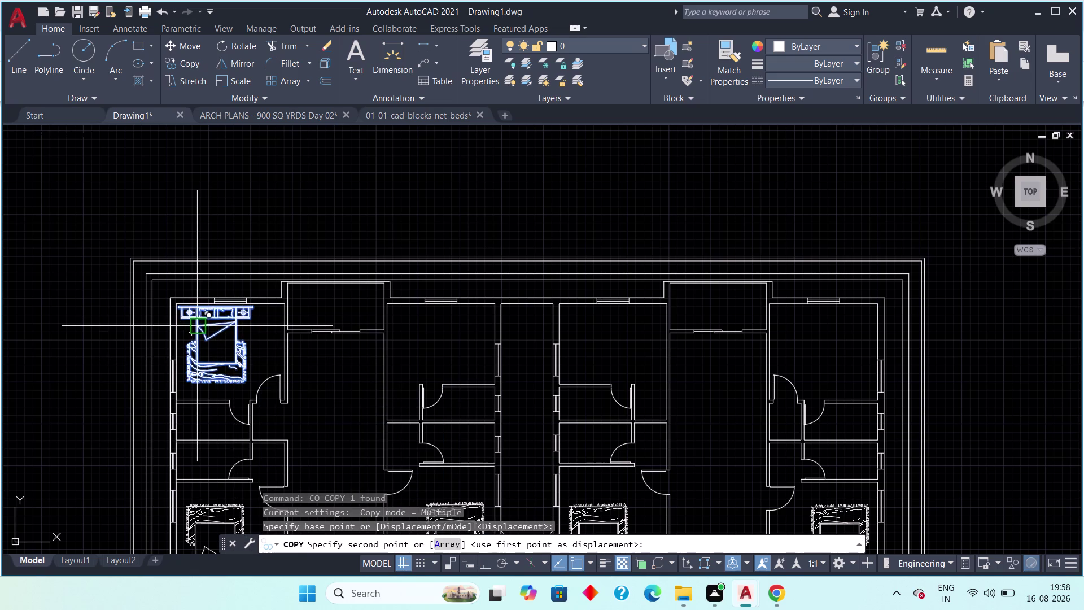
middle_drag(756, 377, 375, 379)
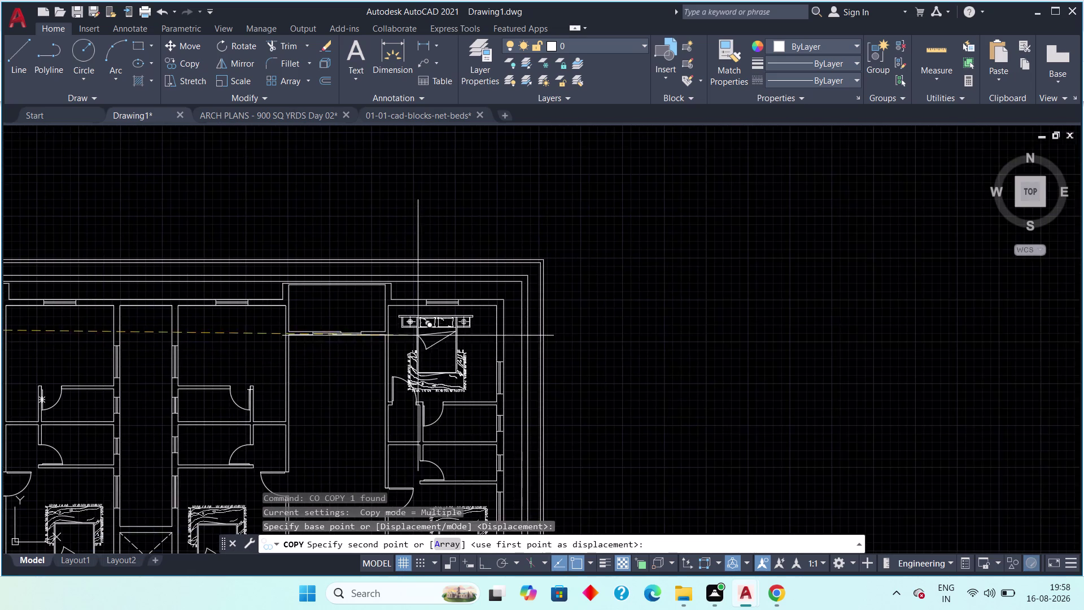
scroll(up, 3)
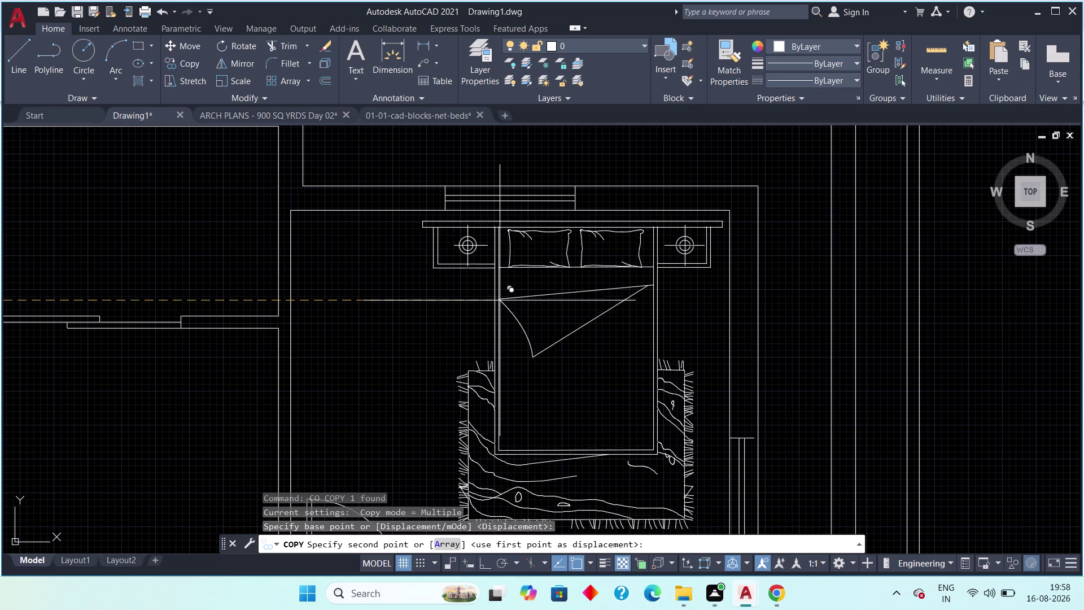
click(501, 298)
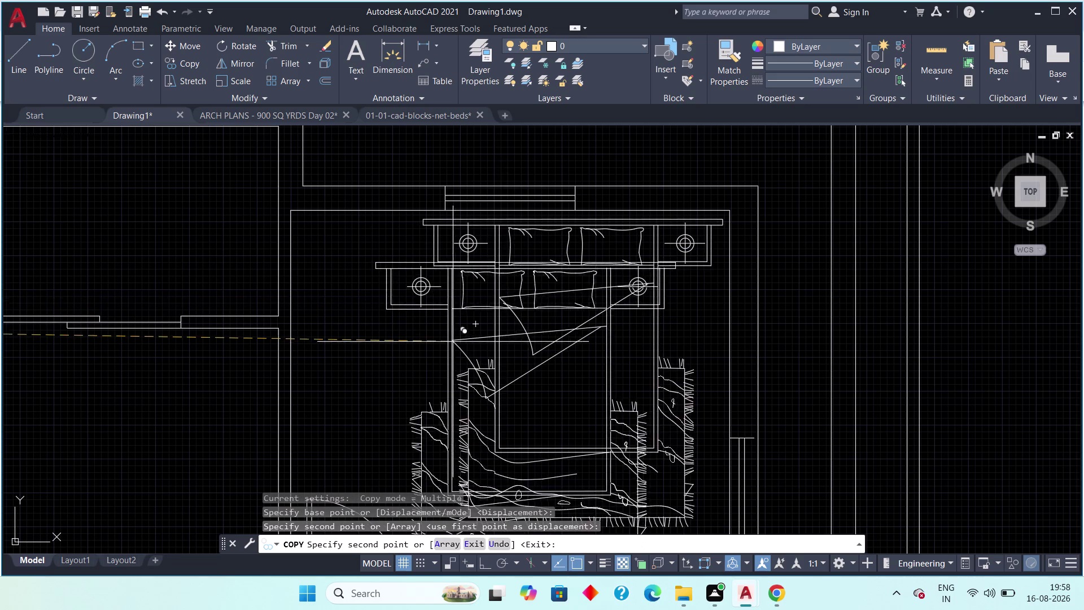
End the copy command and pan out to view all furnished bedrooms.
scroll(down, 3)
key(Escape)
middle_drag(344, 332, 411, 306)
scroll(down, 3)
scroll(down, 3)
middle_drag(372, 361, 487, 335)
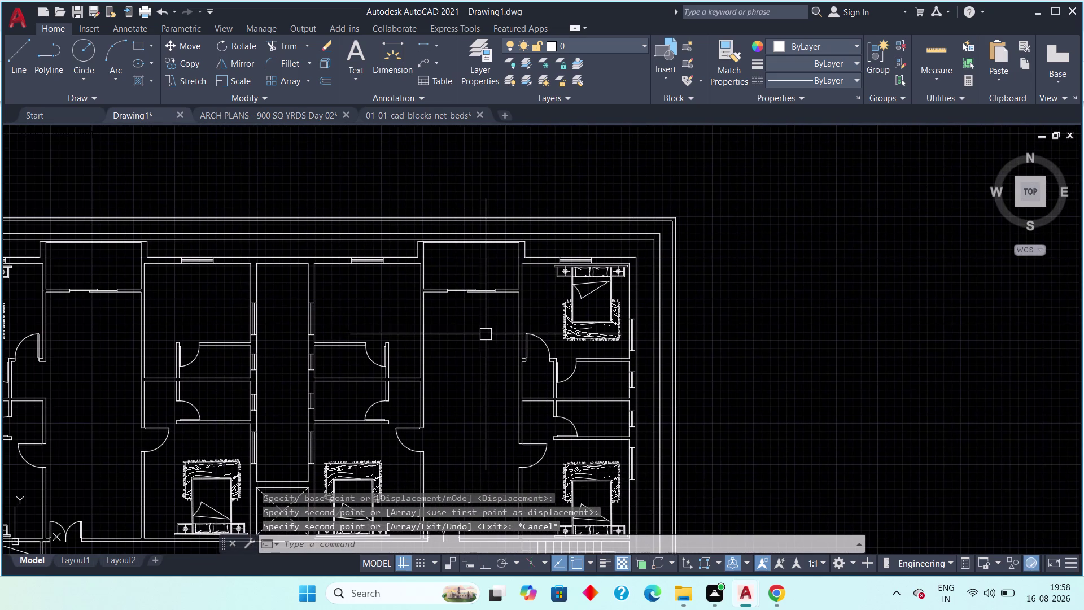
middle_drag(289, 353, 365, 292)
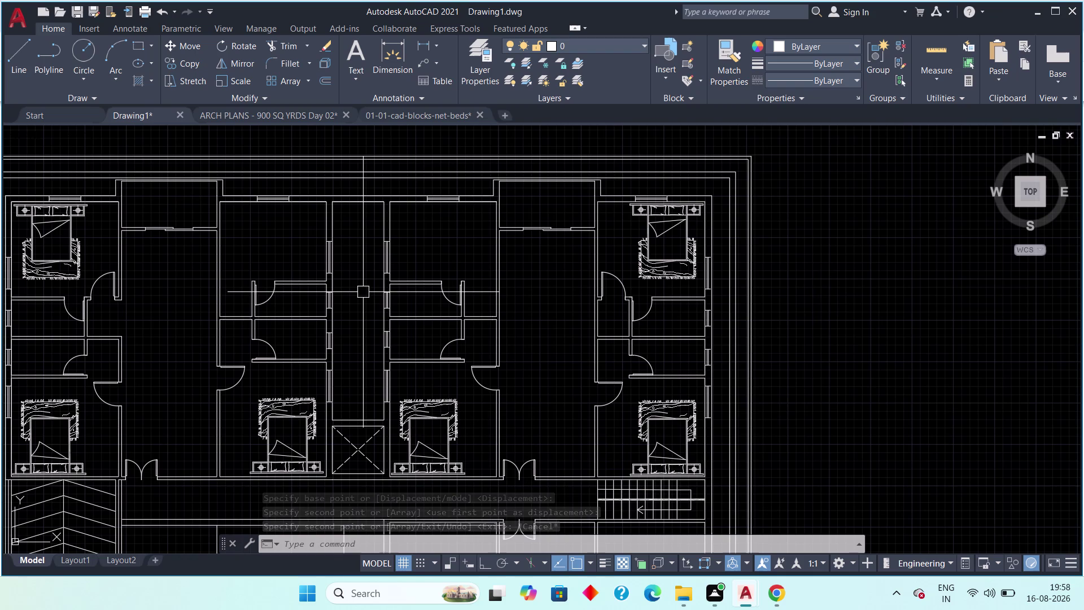
scroll(down, 3)
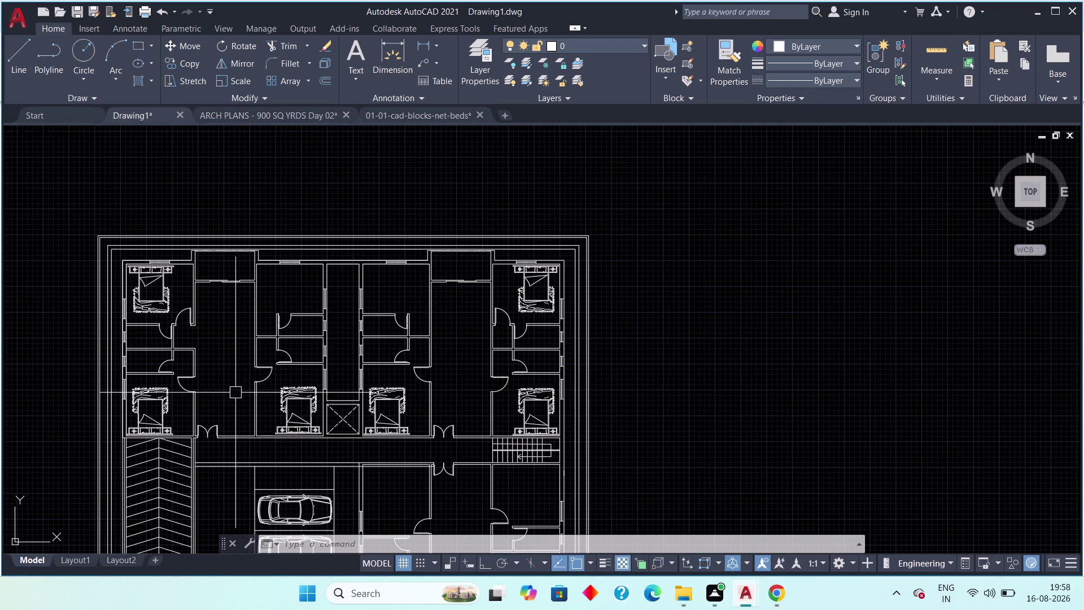
middle_drag(235, 392, 266, 368)
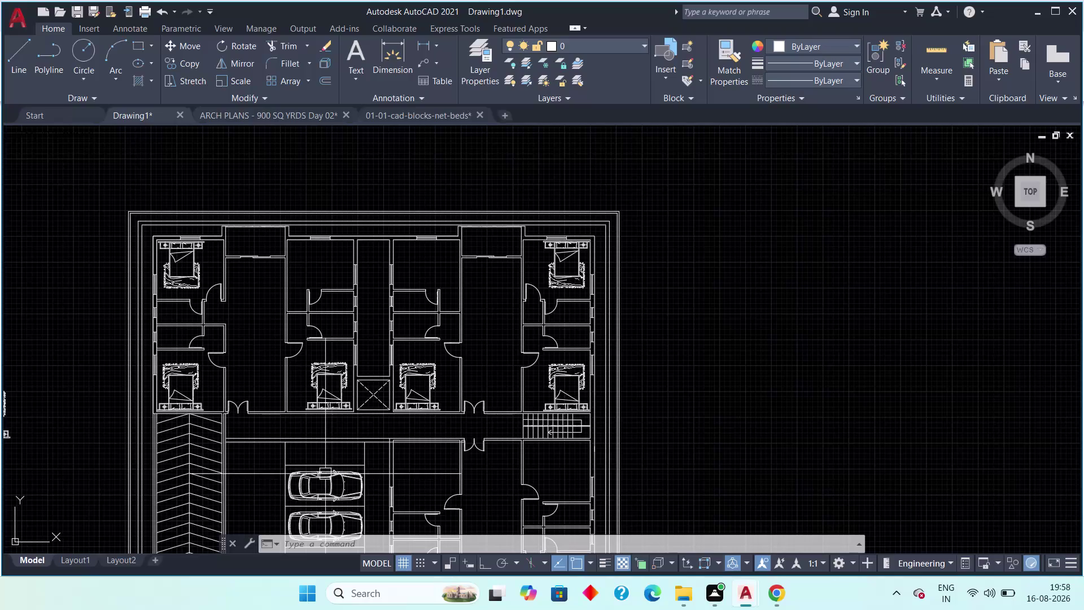
middle_drag(347, 484, 277, 396)
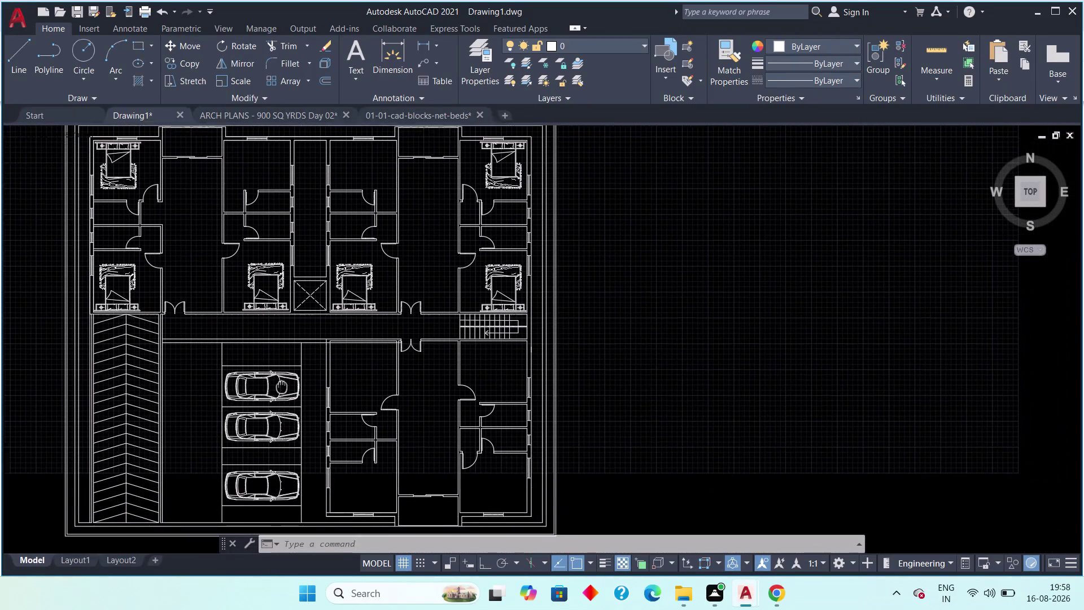
middle_drag(277, 396, 260, 404)
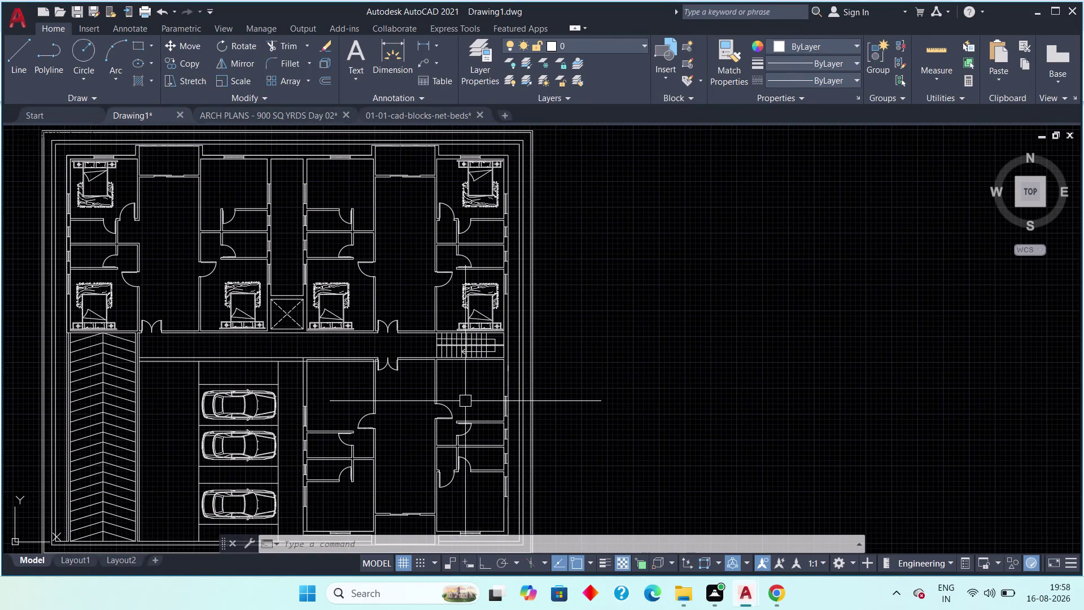
scroll(up, 3)
scroll(up, 3)
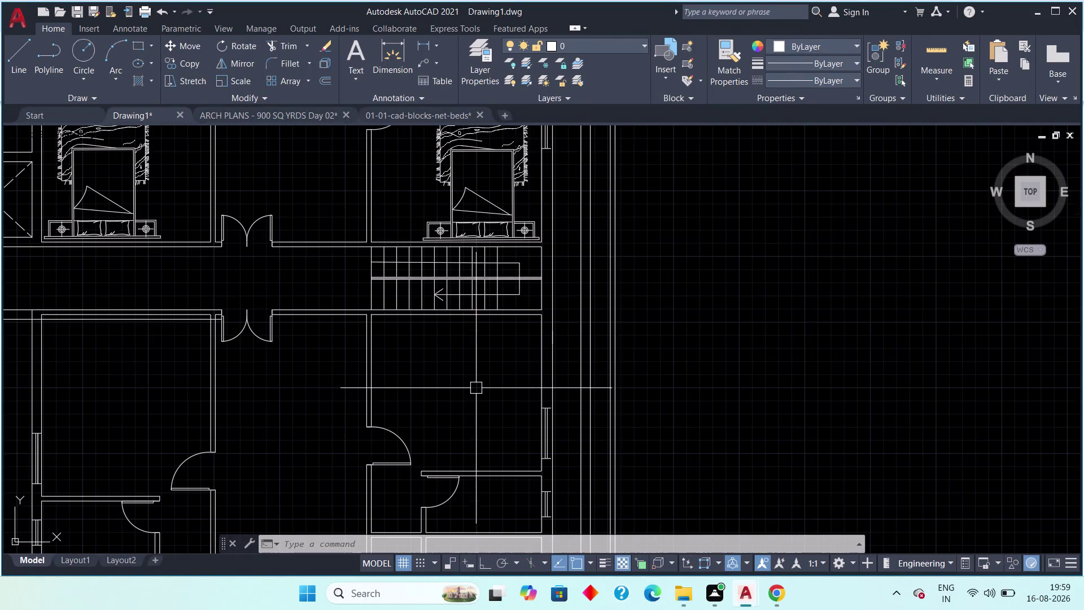
middle_drag(467, 416, 443, 401)
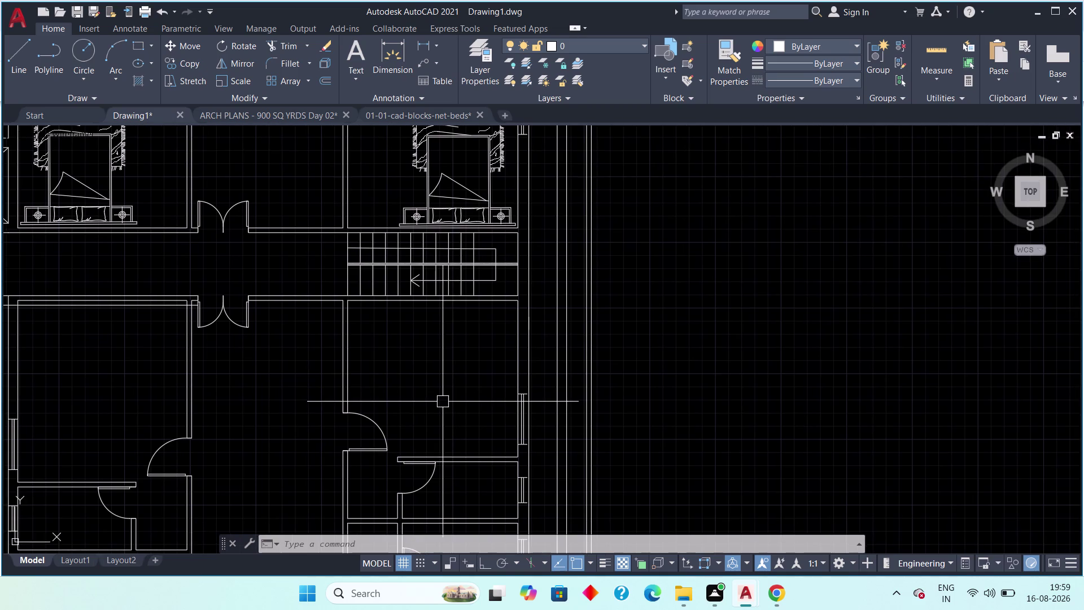
scroll(down, 3)
middle_drag(348, 420, 483, 400)
scroll(down, 3)
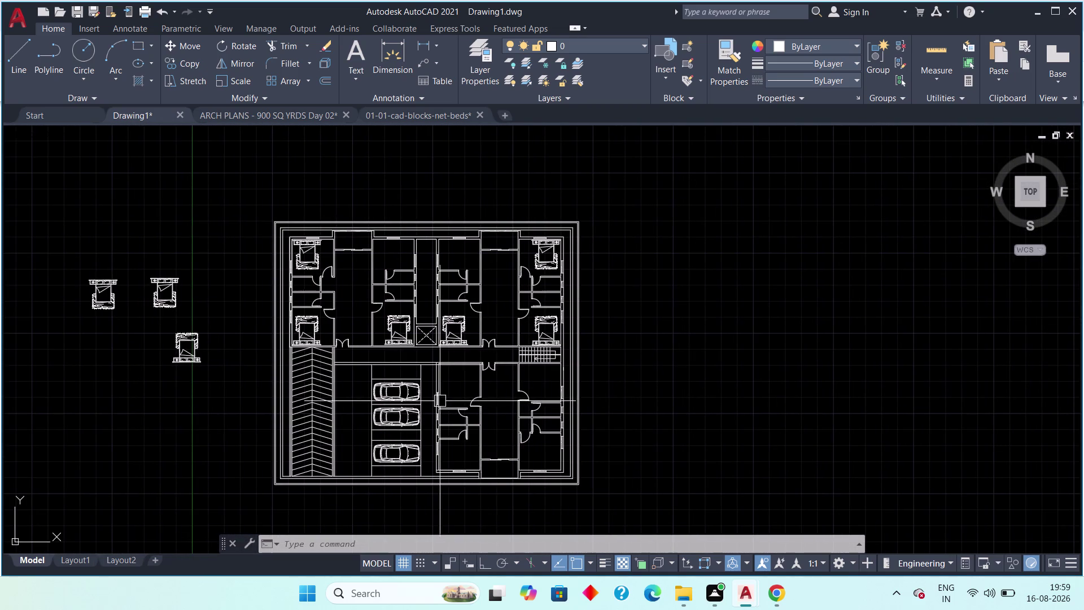
scroll(up, 3)
Window-select the spare bed block and start CO from its top corner.
drag(159, 256, 134, 292)
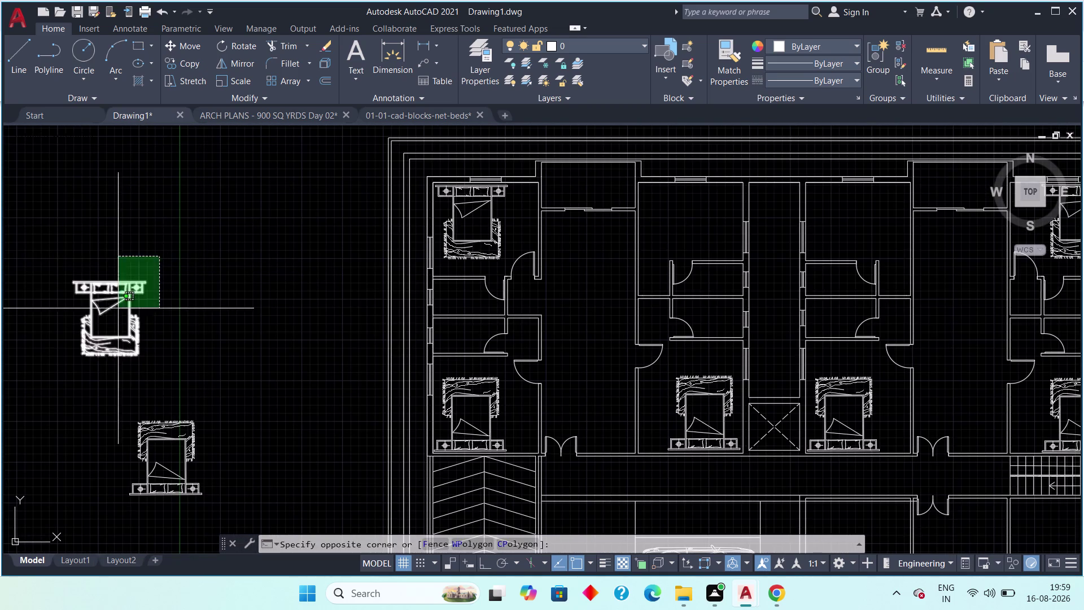
click(101, 323)
key(c)
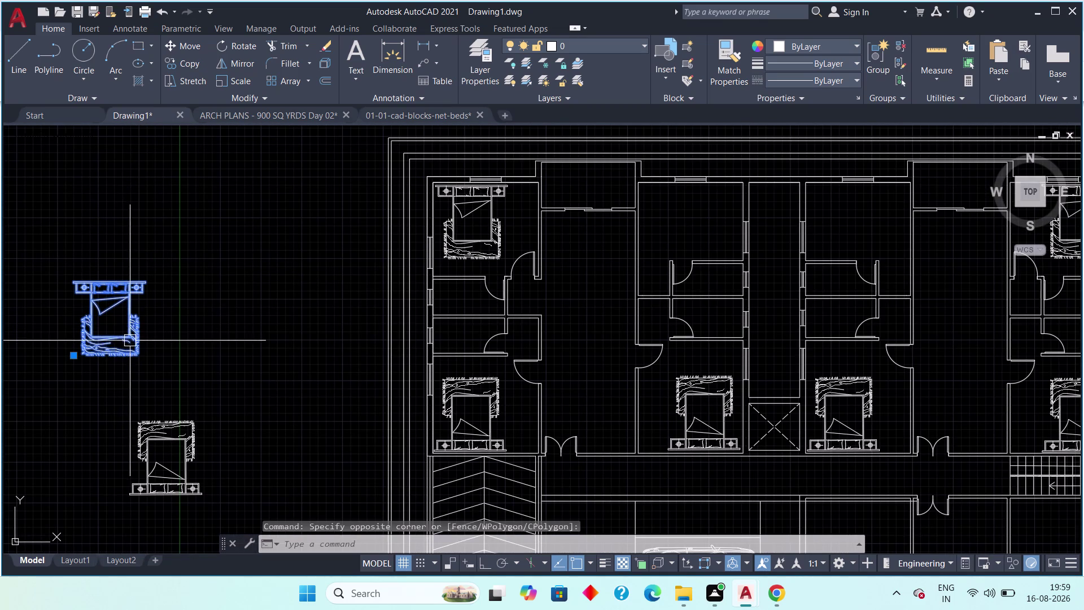
key(o)
key(space)
scroll(up, 3)
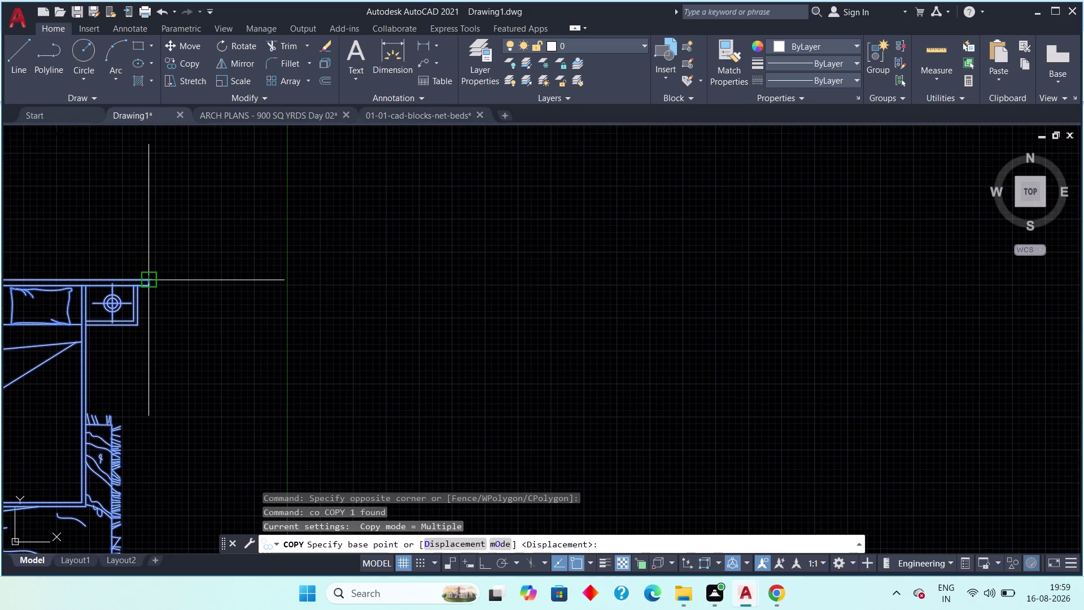
scroll(up, 3)
click(153, 308)
Place the bed copy in the room corner below the staircase and end COPY.
scroll(down, 3)
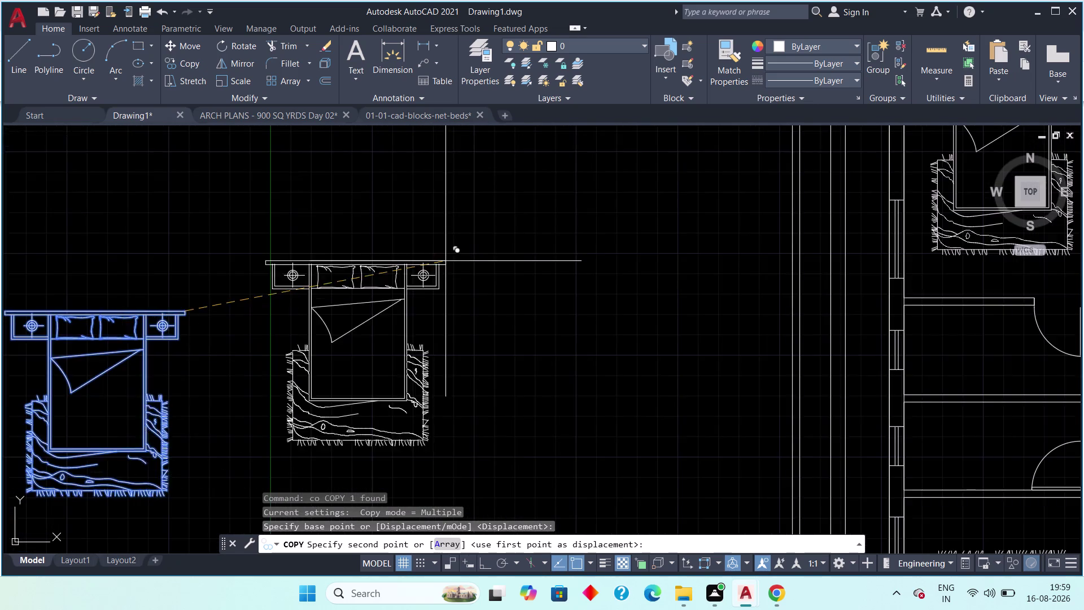
scroll(down, 3)
middle_drag(506, 277, 289, 246)
middle_drag(580, 314, 280, 245)
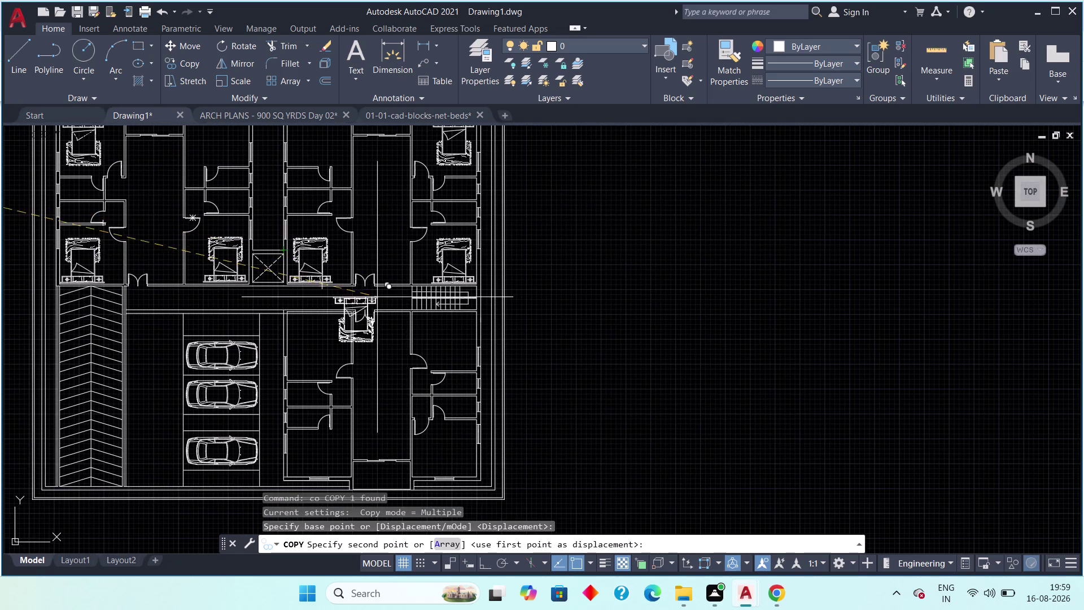
scroll(up, 3)
scroll(up, 3)
middle_drag(477, 265, 418, 289)
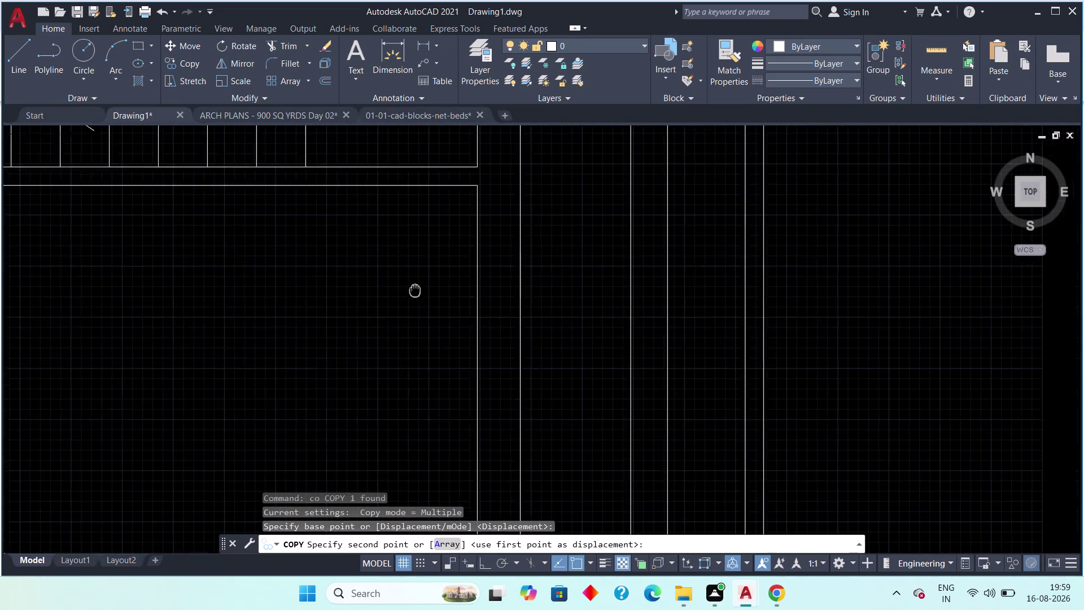
middle_drag(418, 288, 406, 298)
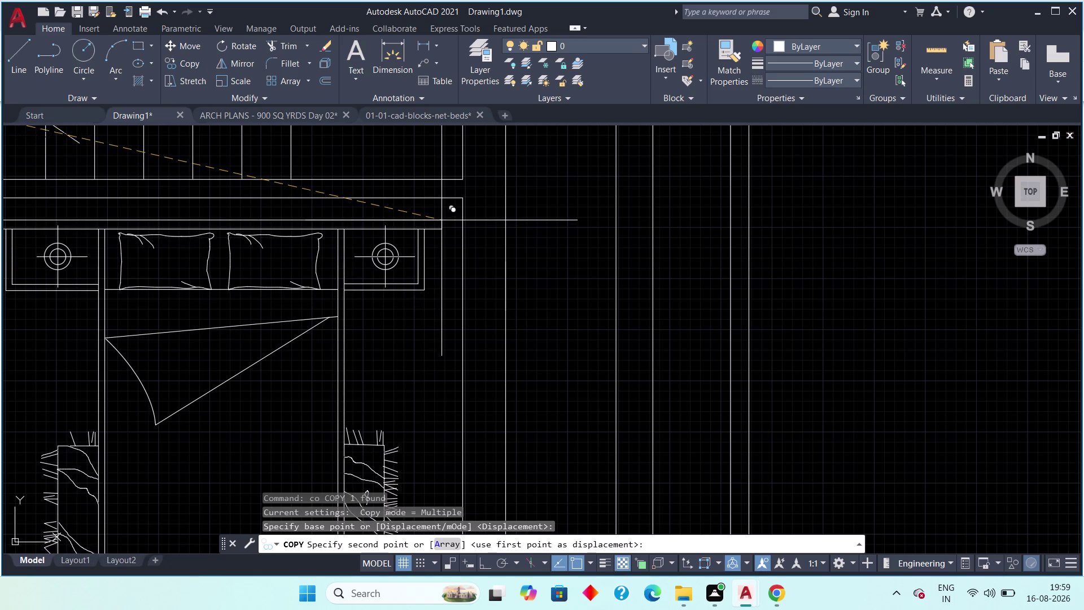
click(443, 217)
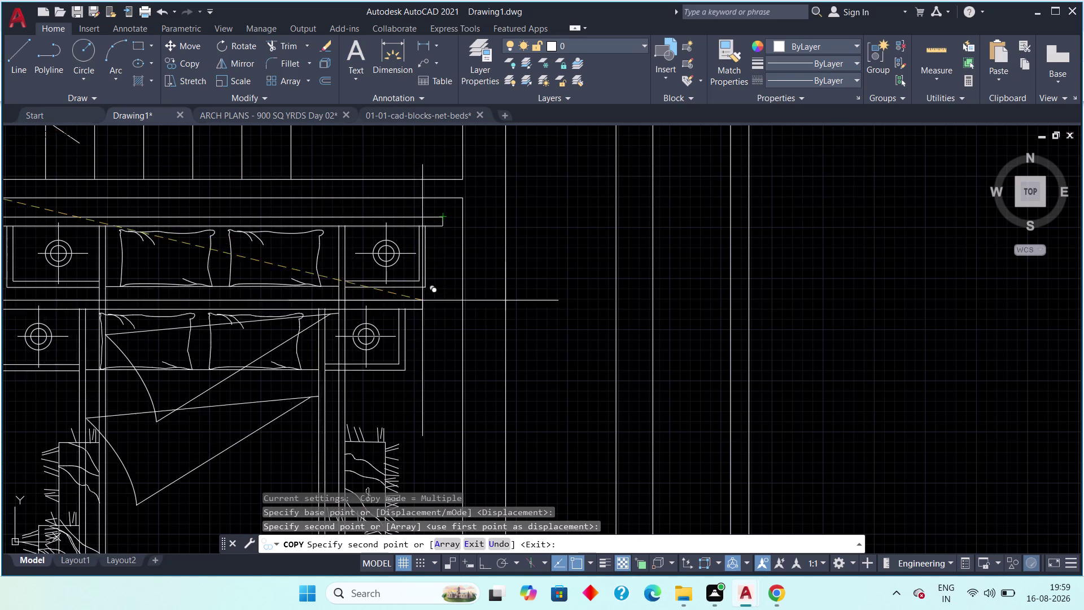
scroll(down, 3)
middle_drag(413, 317, 411, 347)
scroll(down, 3)
scroll(down, 3)
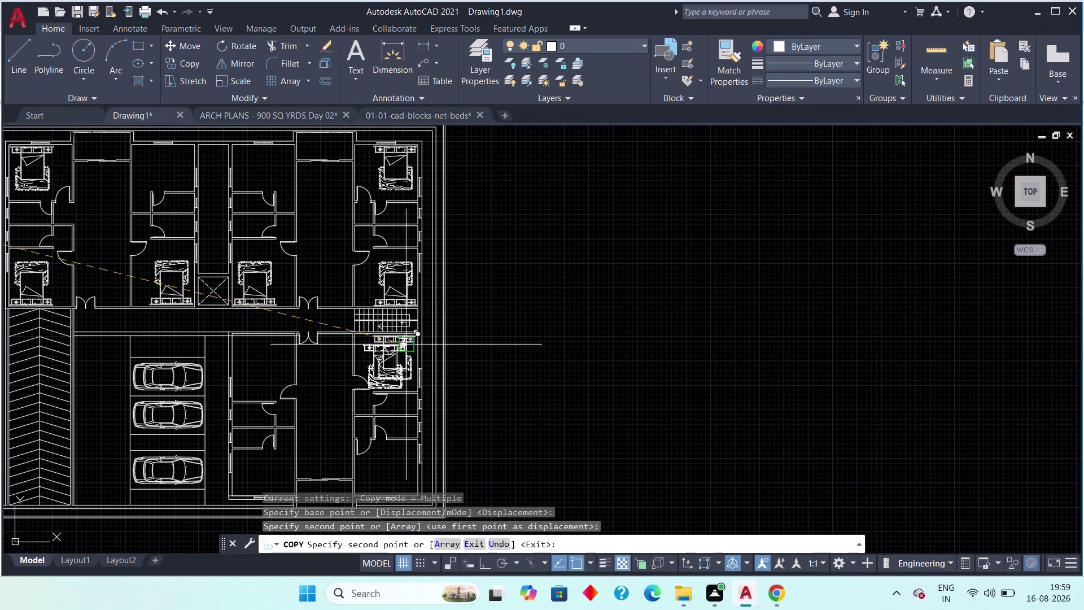
middle_drag(411, 347, 411, 361)
middle_drag(418, 373, 406, 324)
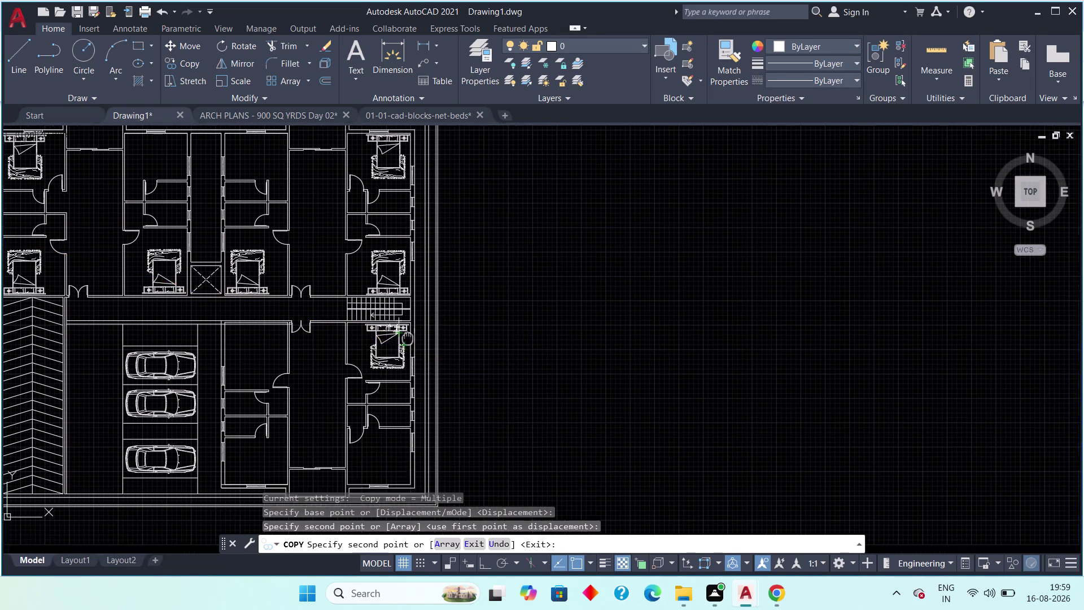
middle_drag(406, 325, 408, 309)
key(Escape)
Pan back to the spare bed blocks and select the upside-down one.
middle_drag(296, 364, 536, 326)
scroll(down, 3)
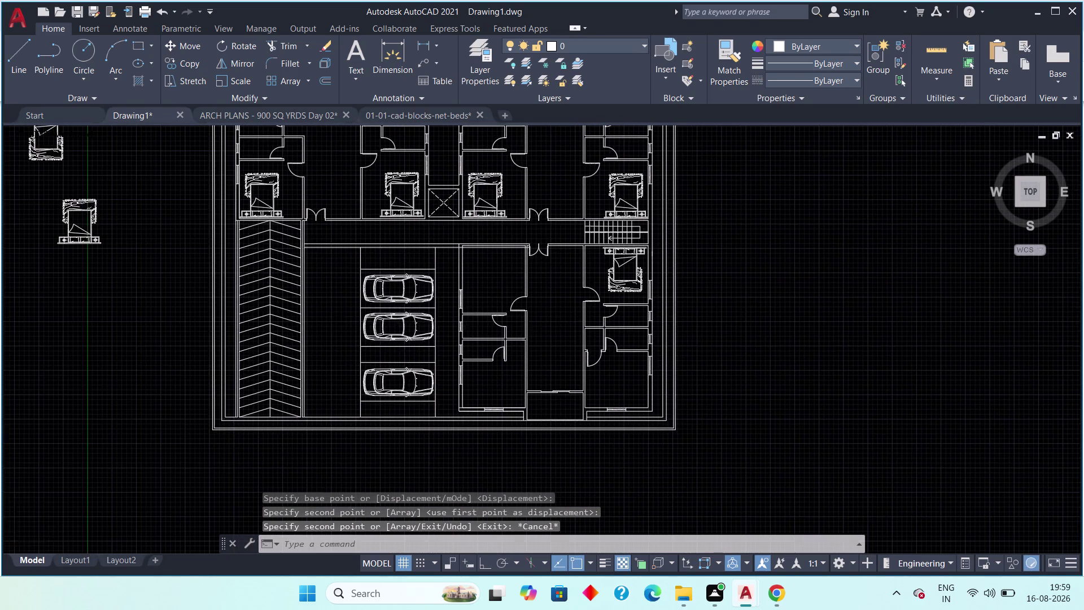
scroll(up, 3)
middle_drag(206, 279, 257, 275)
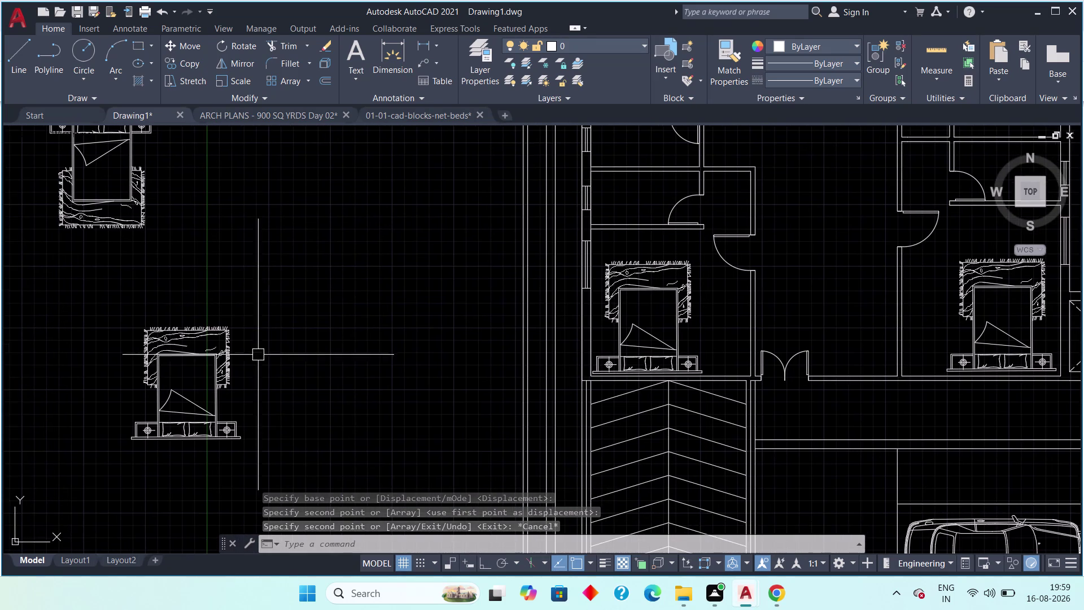
middle_drag(269, 342, 338, 239)
drag(325, 192, 227, 290)
Start COPY on the selected spare bed and pick its corner as base point.
click(127, 366)
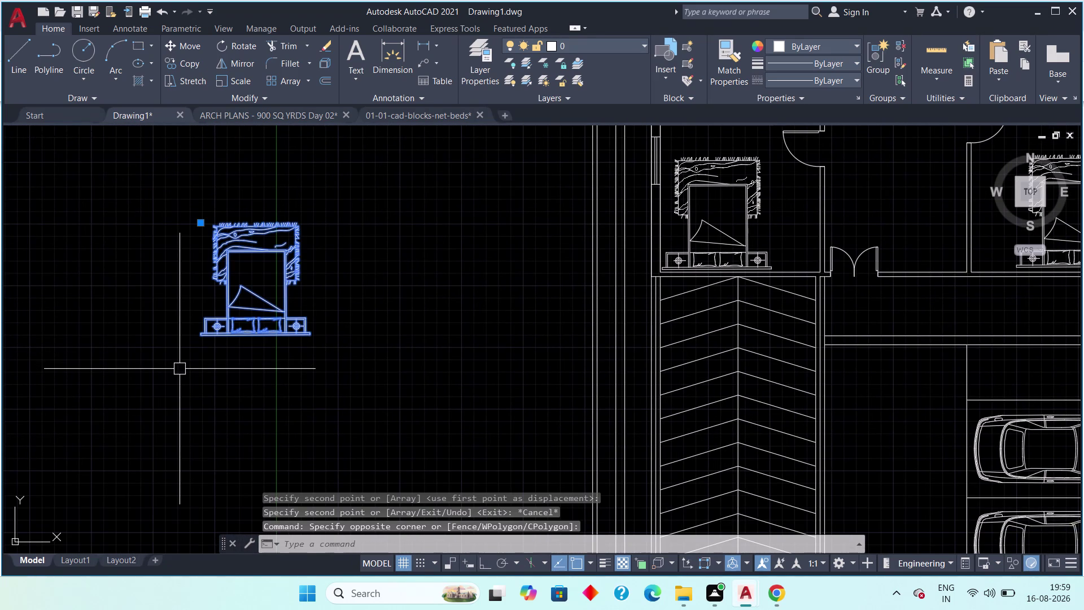
key(c)
text(o)
key(space)
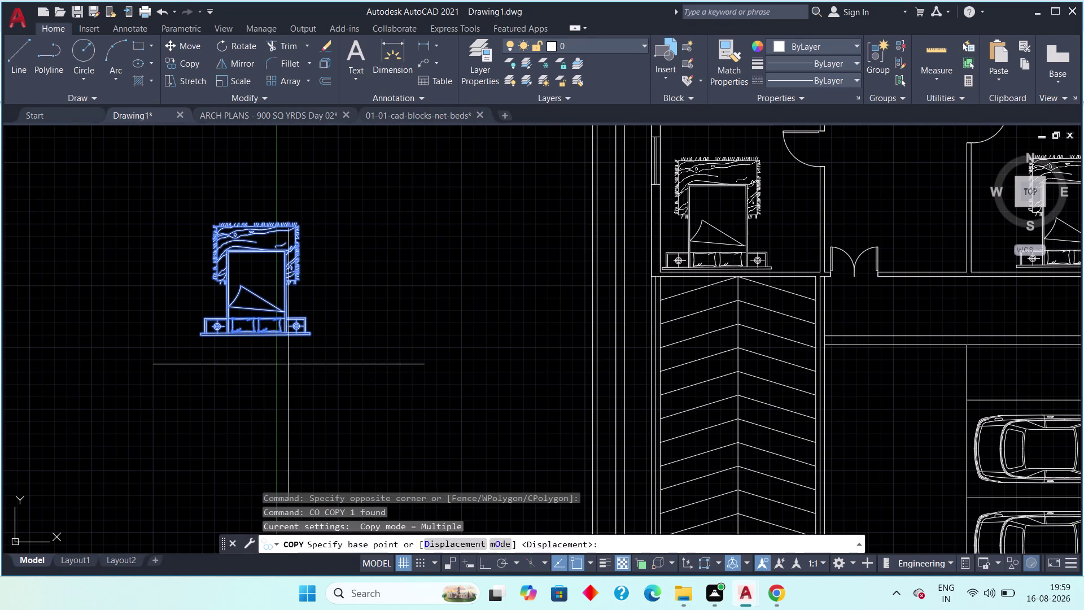
scroll(up, 3)
click(317, 314)
Snap the bed copy into the lower-right bedroom at the plan's right edge.
scroll(down, 3)
middle_drag(466, 361, 278, 345)
scroll(down, 3)
middle_drag(468, 374, 303, 343)
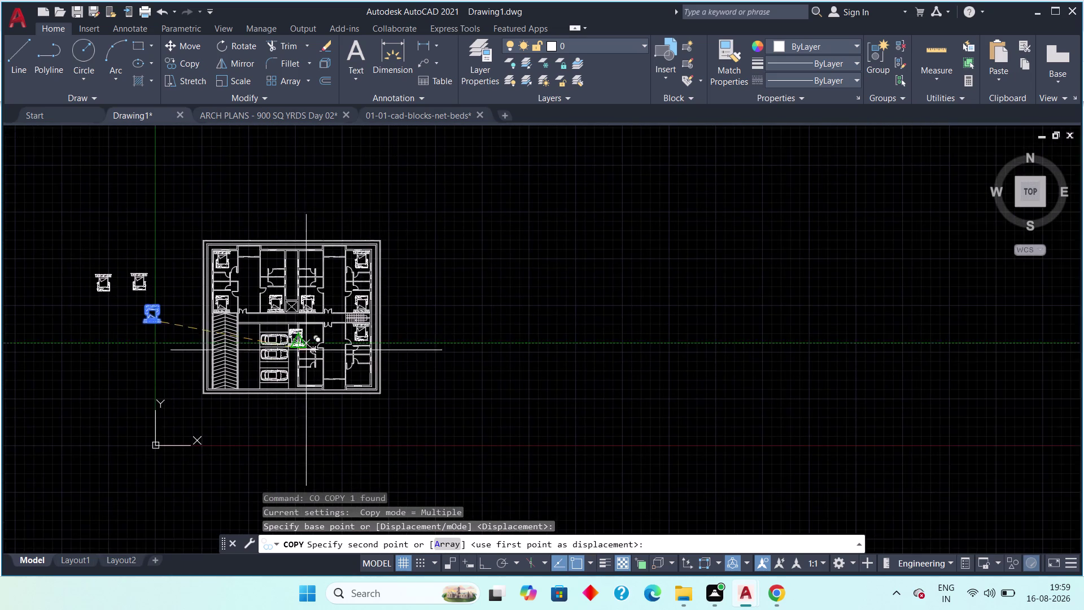
scroll(up, 3)
scroll(up, 3)
middle_drag(390, 356, 344, 403)
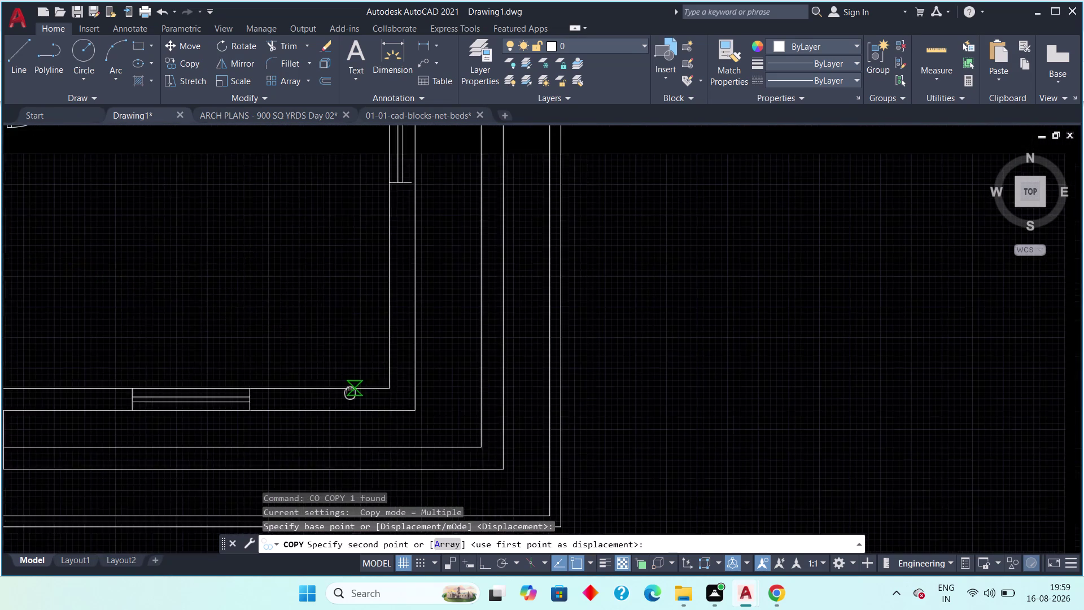
middle_drag(344, 403, 344, 404)
middle_drag(345, 379, 348, 414)
scroll(down, 3)
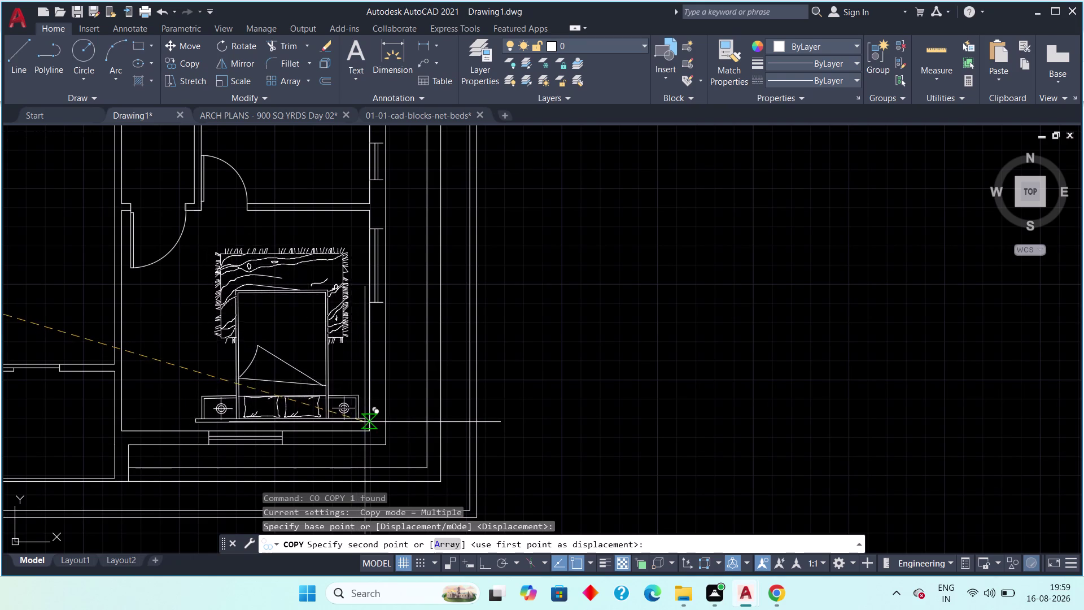
scroll(up, 3)
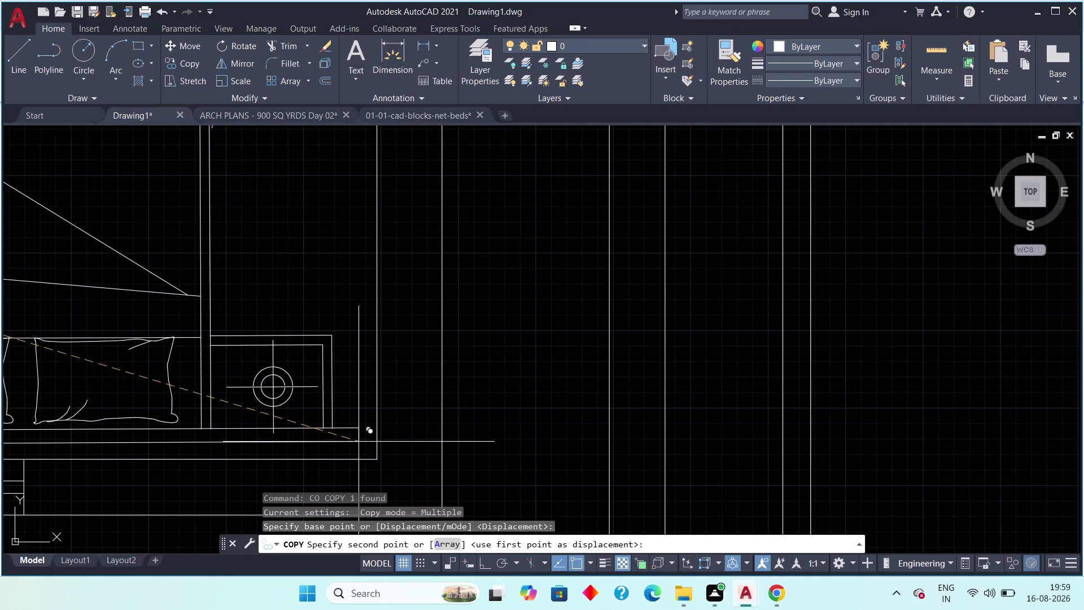
click(358, 444)
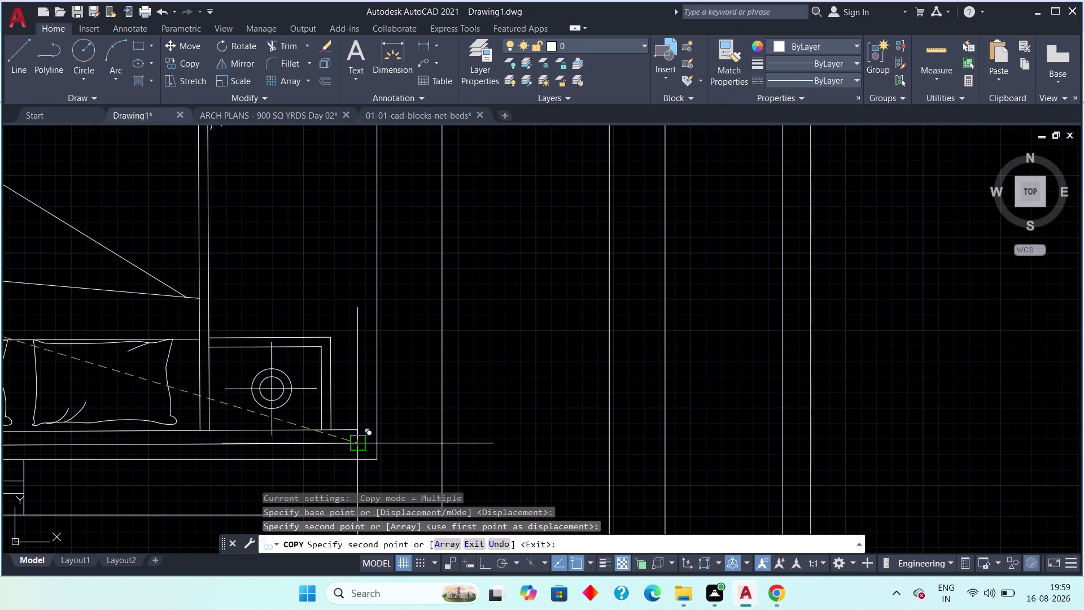
End the copy and pan across the plan toward the lower rooms.
scroll(down, 3)
middle_drag(222, 426, 326, 410)
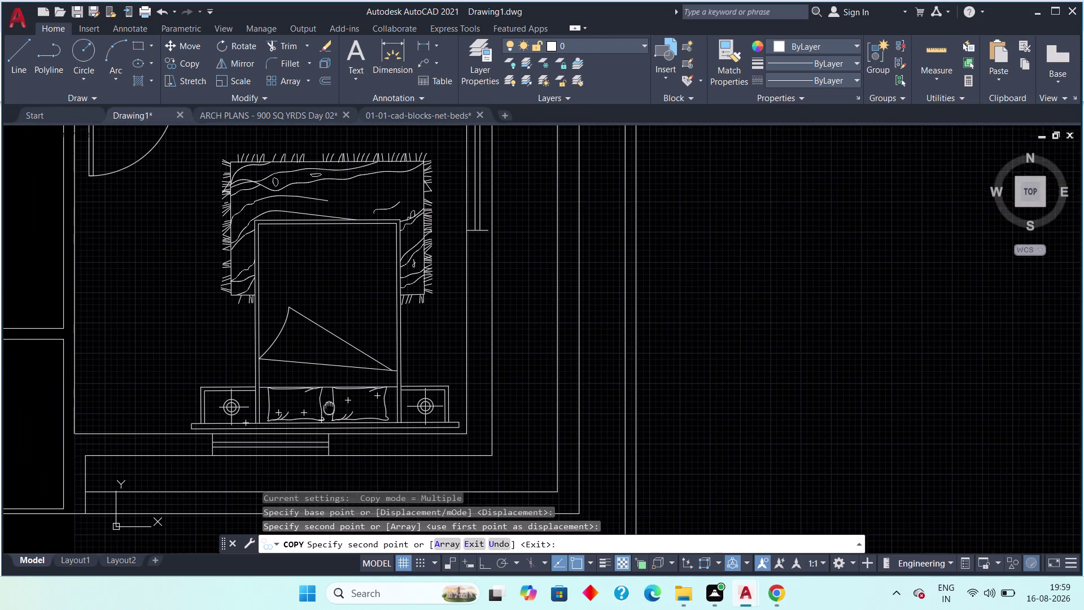
middle_drag(326, 409, 333, 406)
key(Escape)
scroll(down, 3)
middle_drag(267, 379, 484, 393)
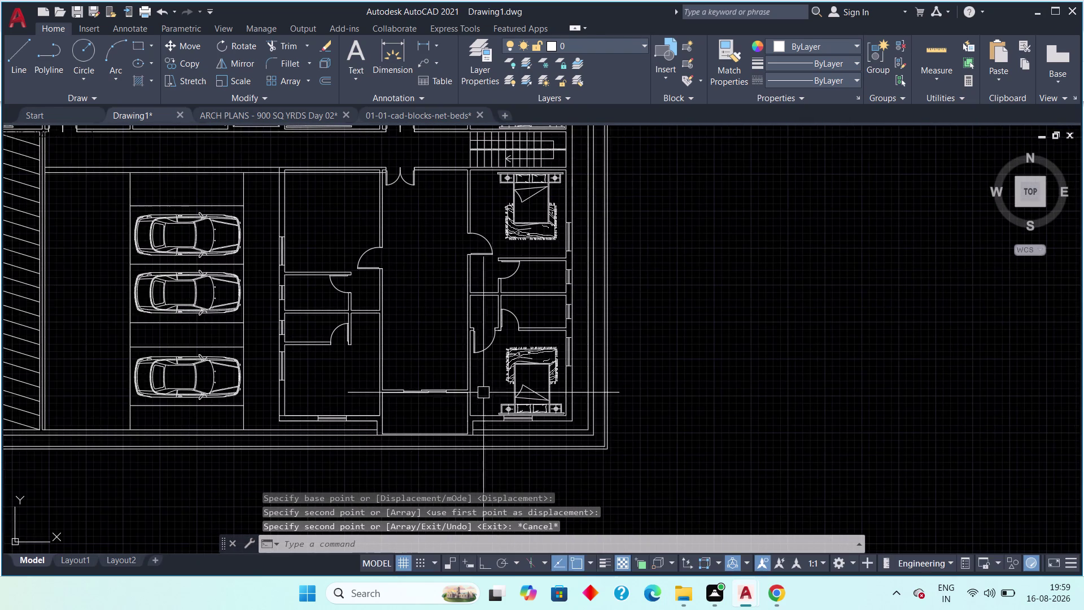
scroll(down, 3)
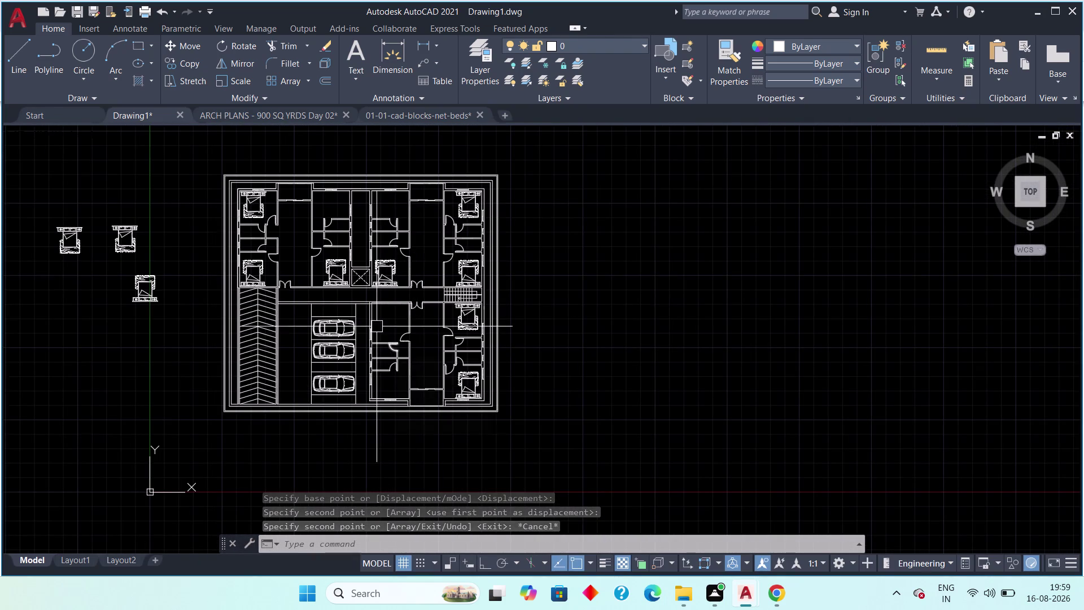
scroll(up, 3)
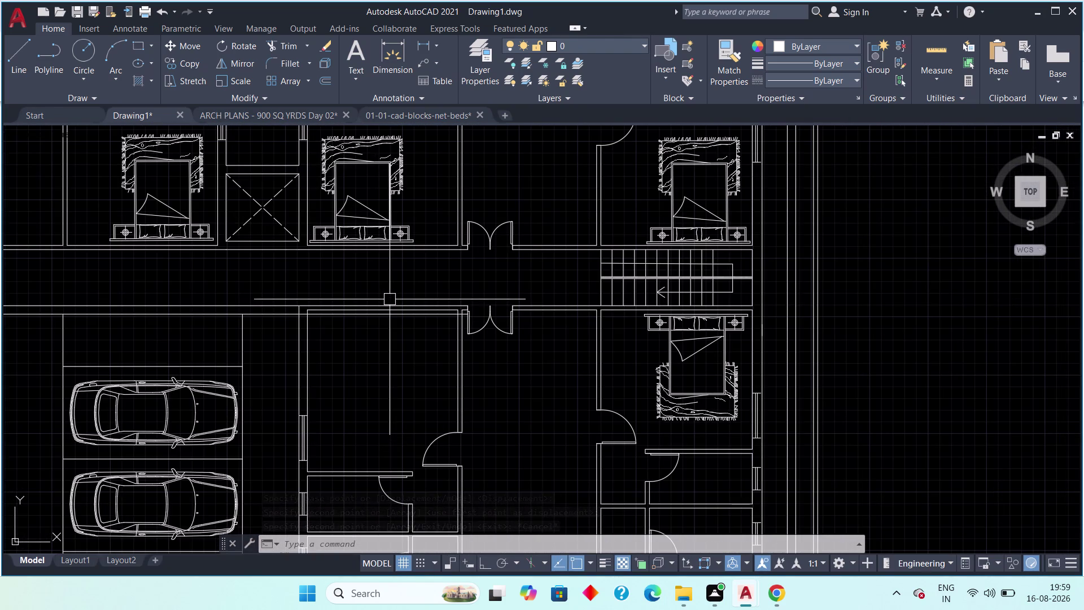
scroll(down, 3)
middle_drag(364, 398, 395, 309)
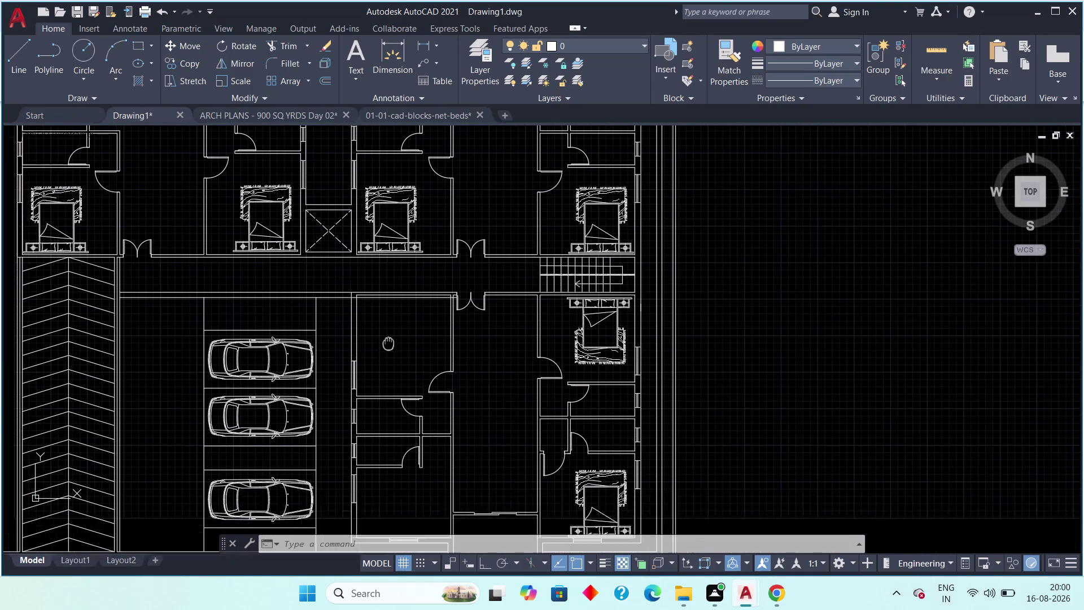
middle_drag(395, 309, 396, 294)
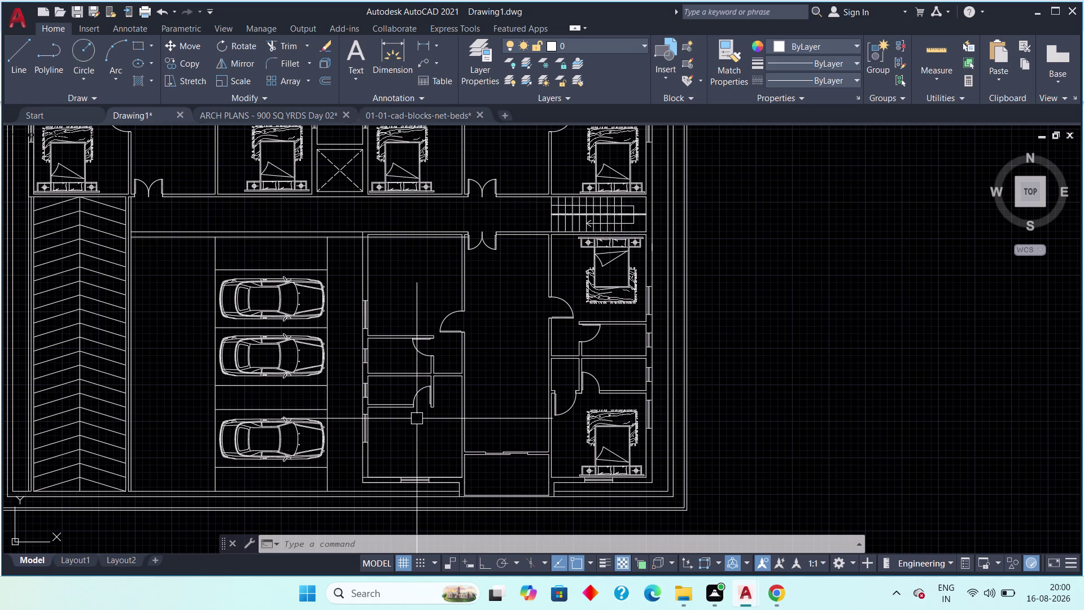
scroll(down, 3)
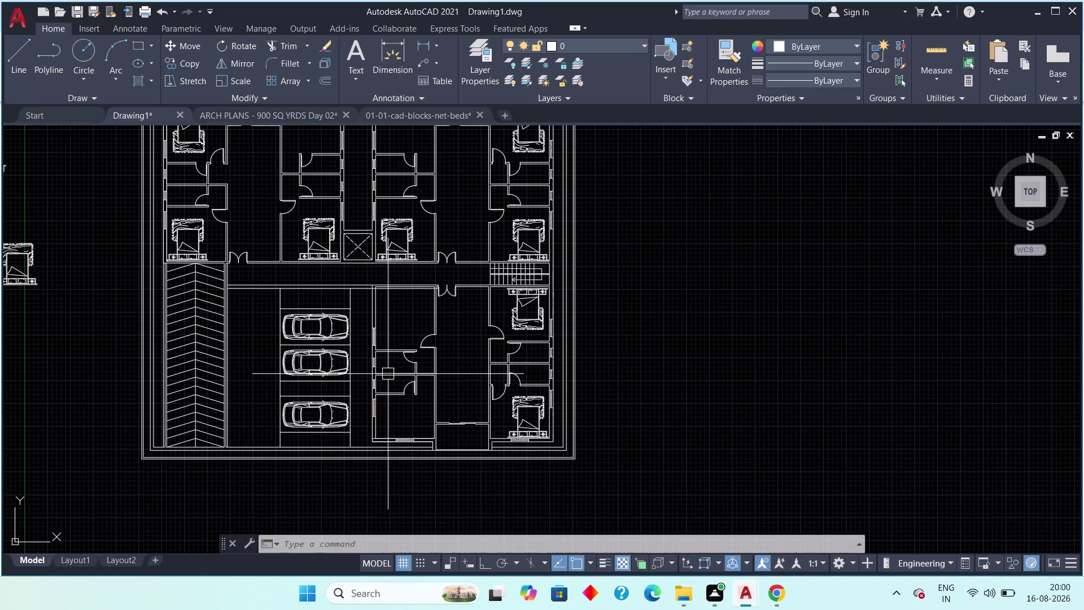
middle_drag(385, 378, 544, 394)
middle_drag(177, 319, 218, 367)
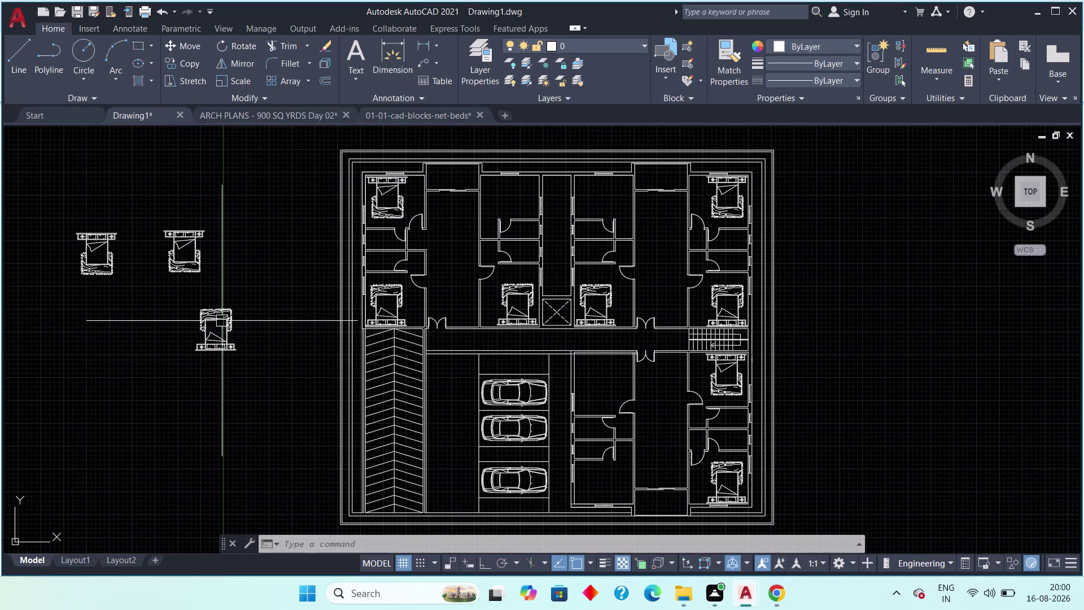
drag(212, 210, 201, 228)
Copy the spare bed with CO from its top corner into the lower middle bedroom below the corridor.
click(174, 266)
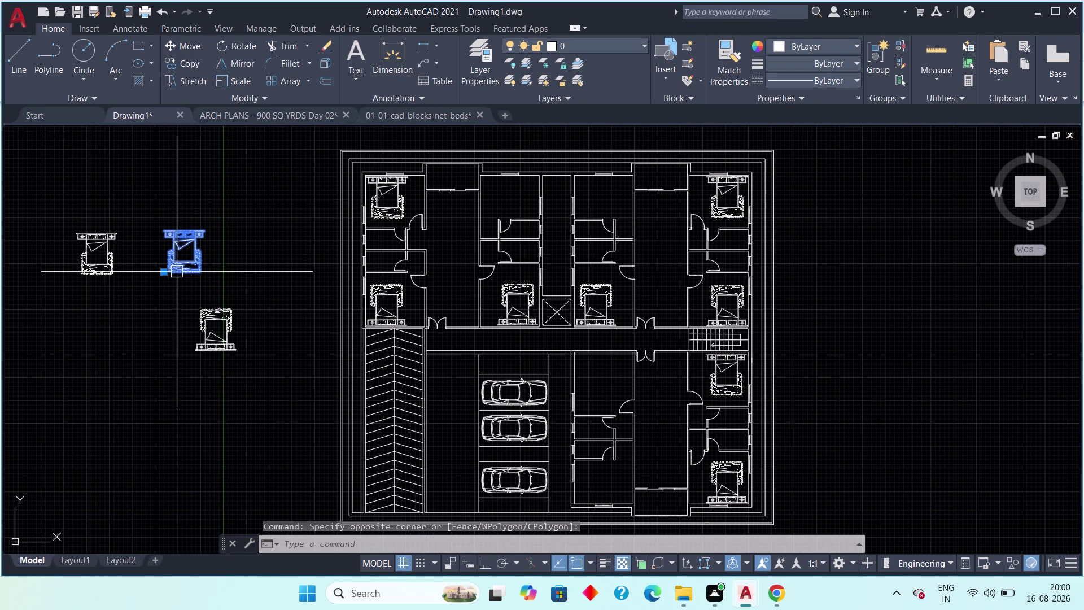
key(c)
key(o)
key(space)
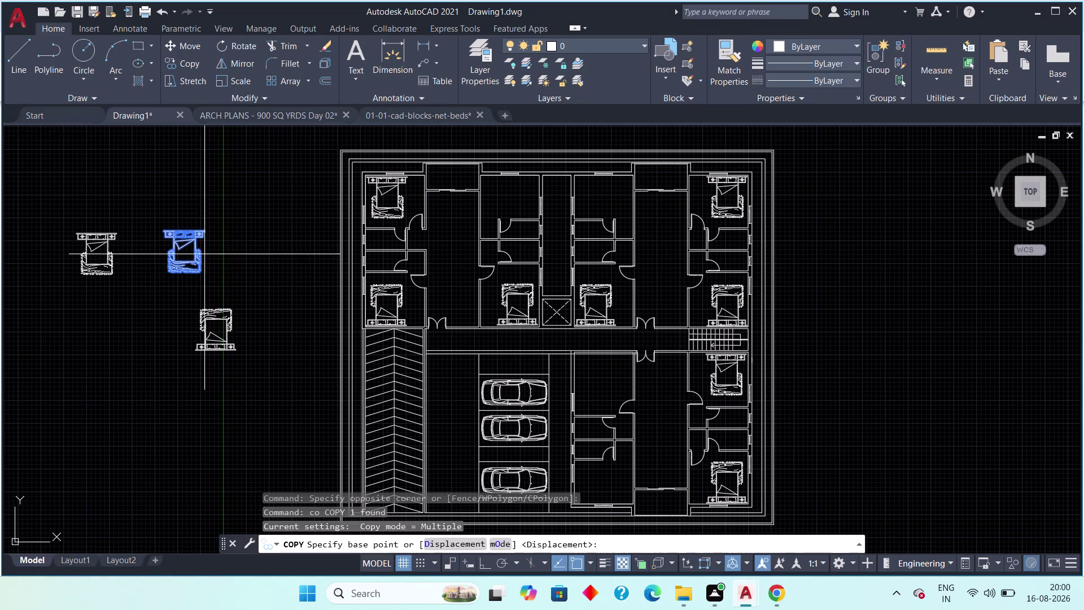
drag(199, 228, 221, 252)
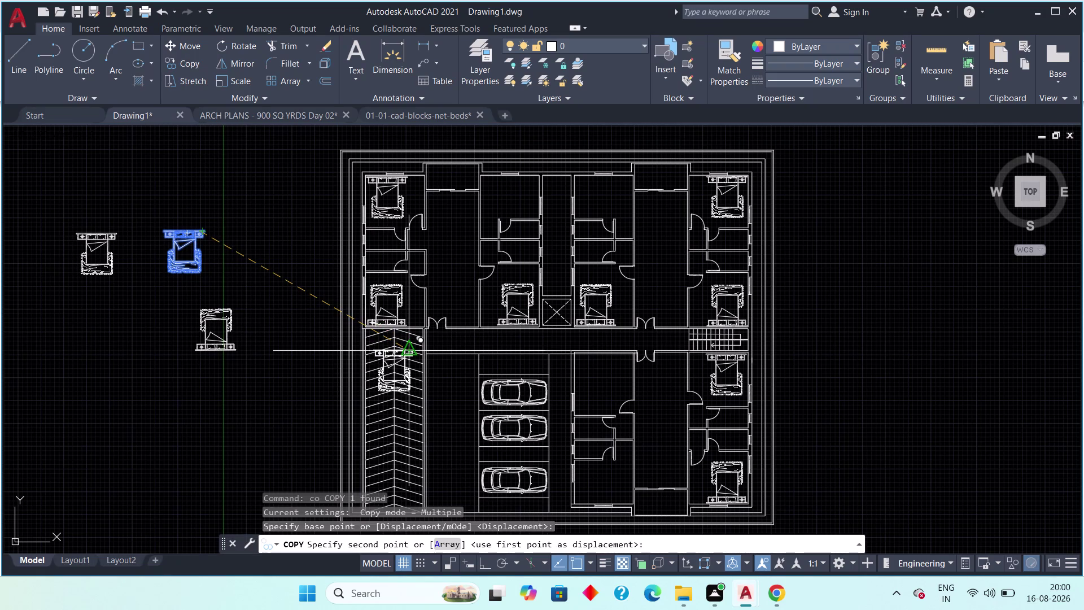
scroll(up, 3)
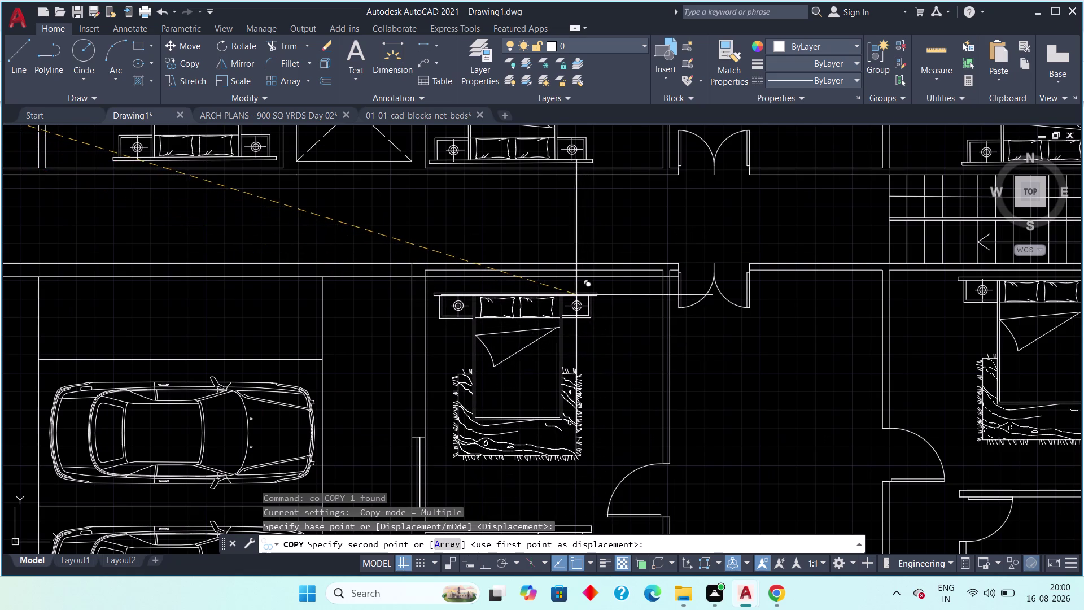
click(575, 287)
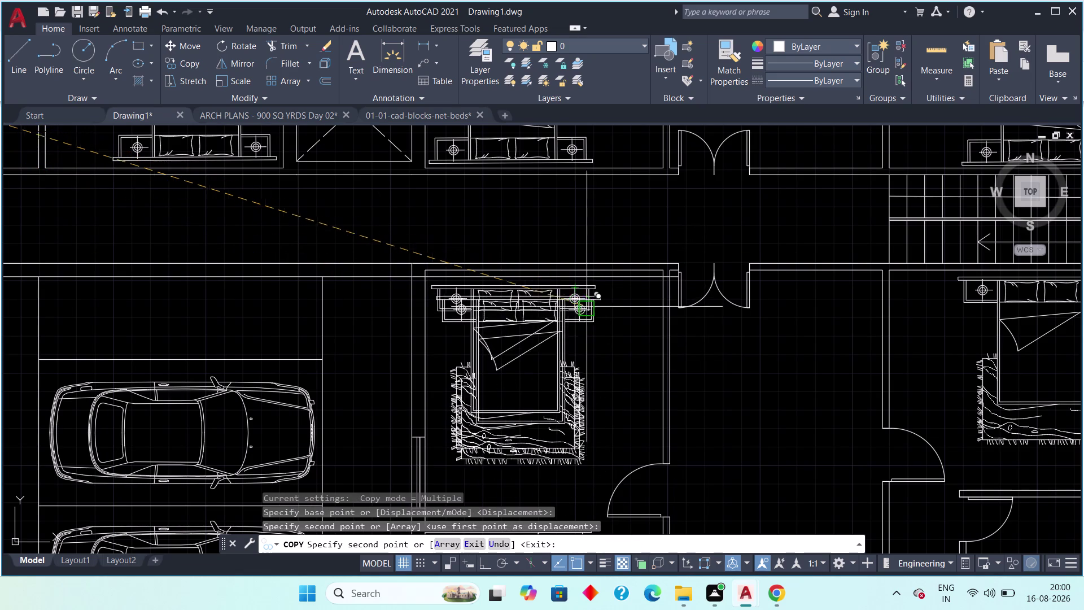
key(Escape)
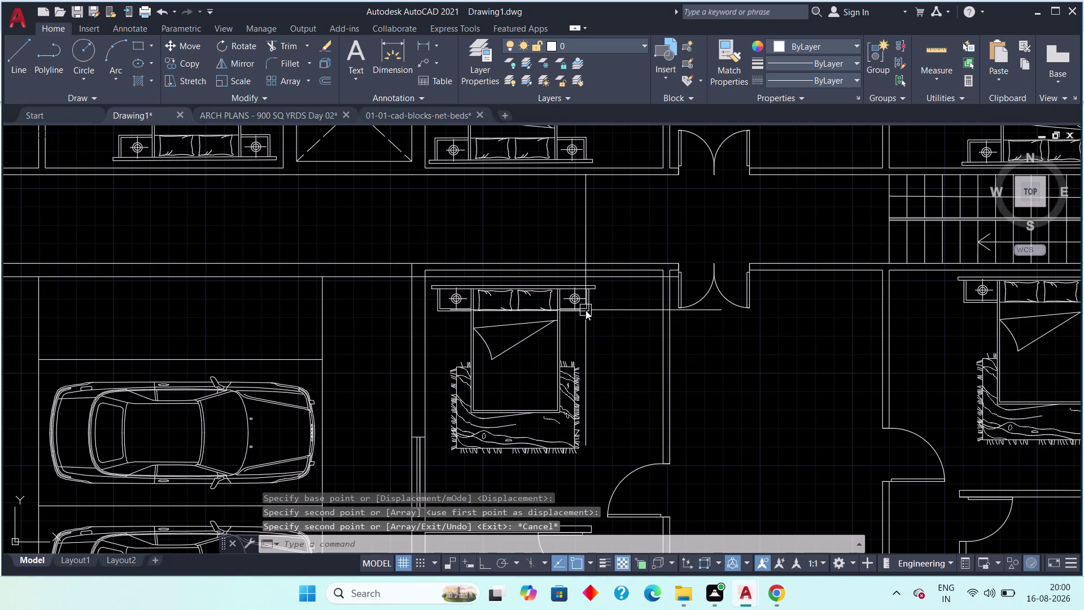
scroll(down, 3)
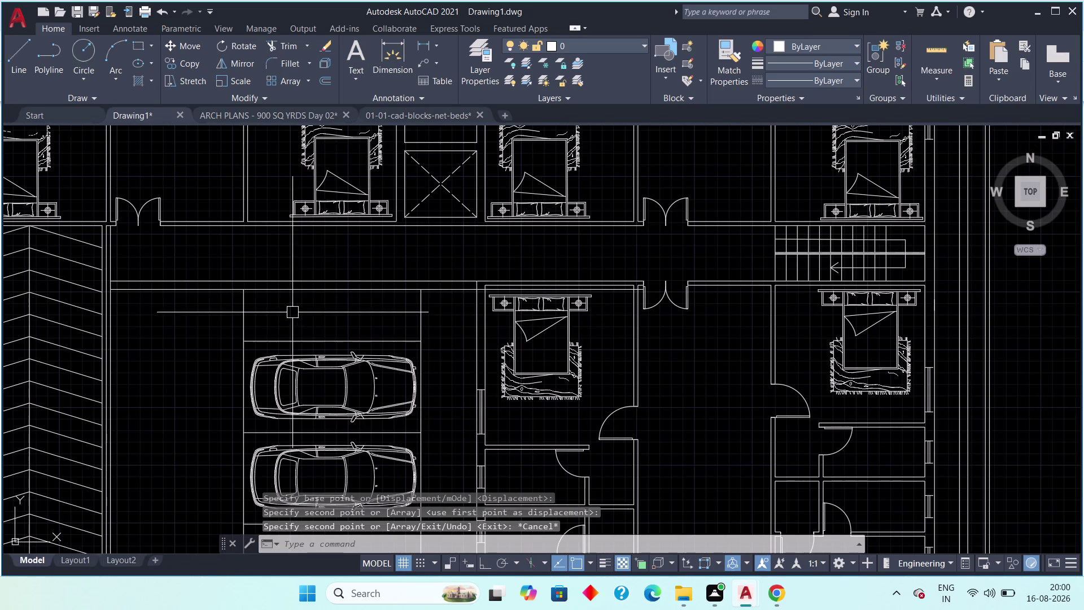
scroll(up, 3)
middle_drag(468, 295, 462, 301)
click(451, 279)
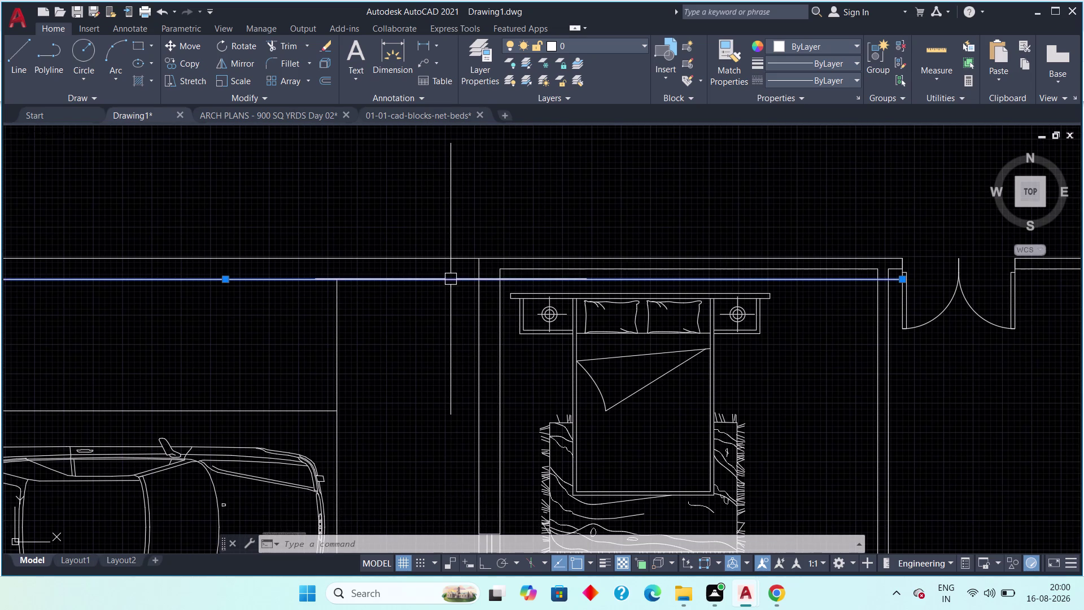
click(902, 277)
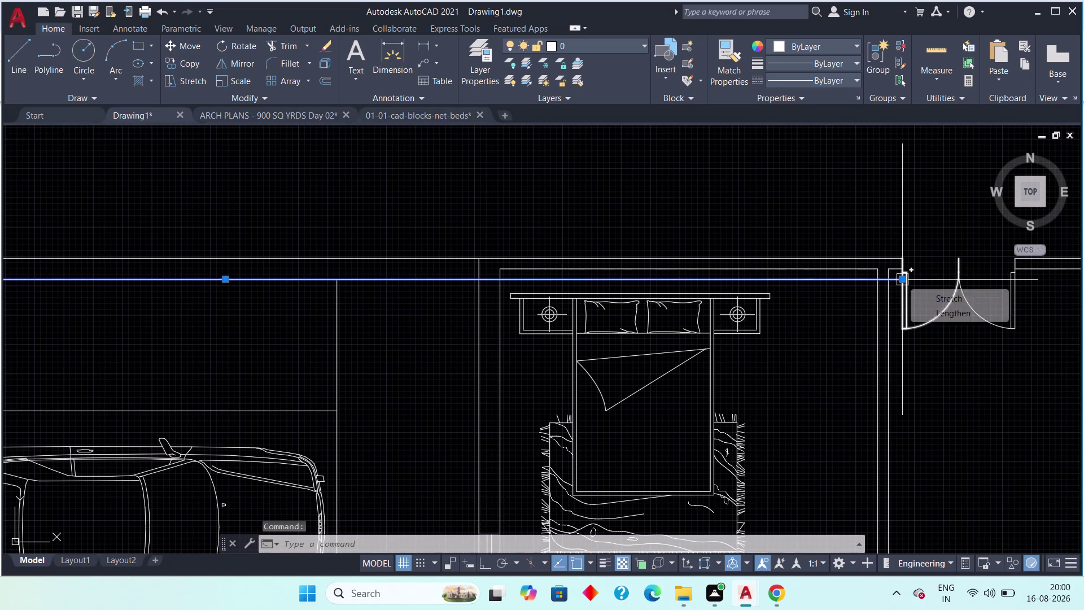
click(475, 277)
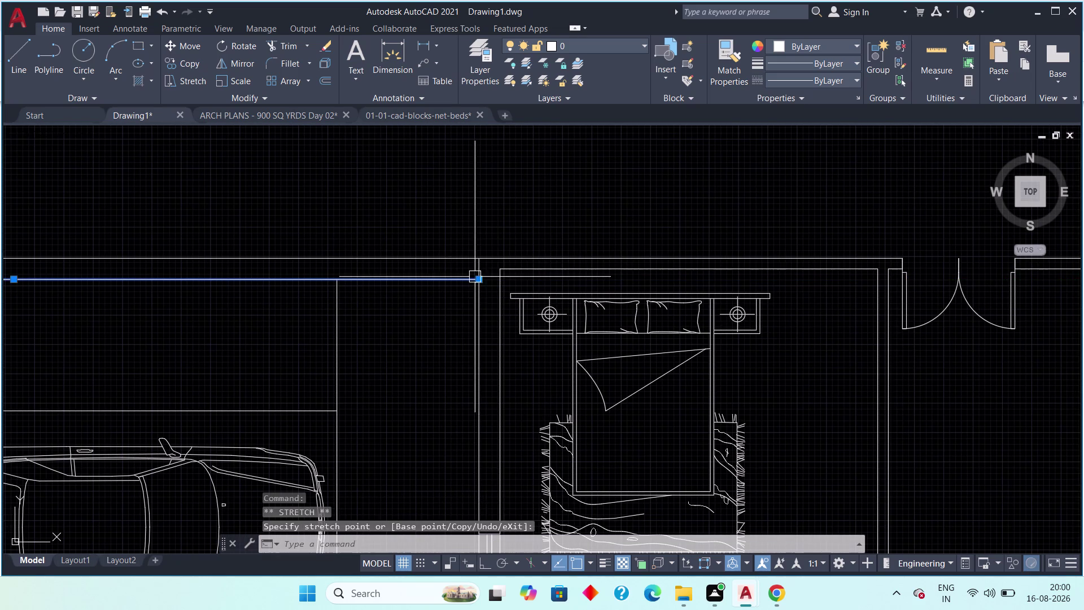
key(Escape)
middle_drag(458, 318, 440, 319)
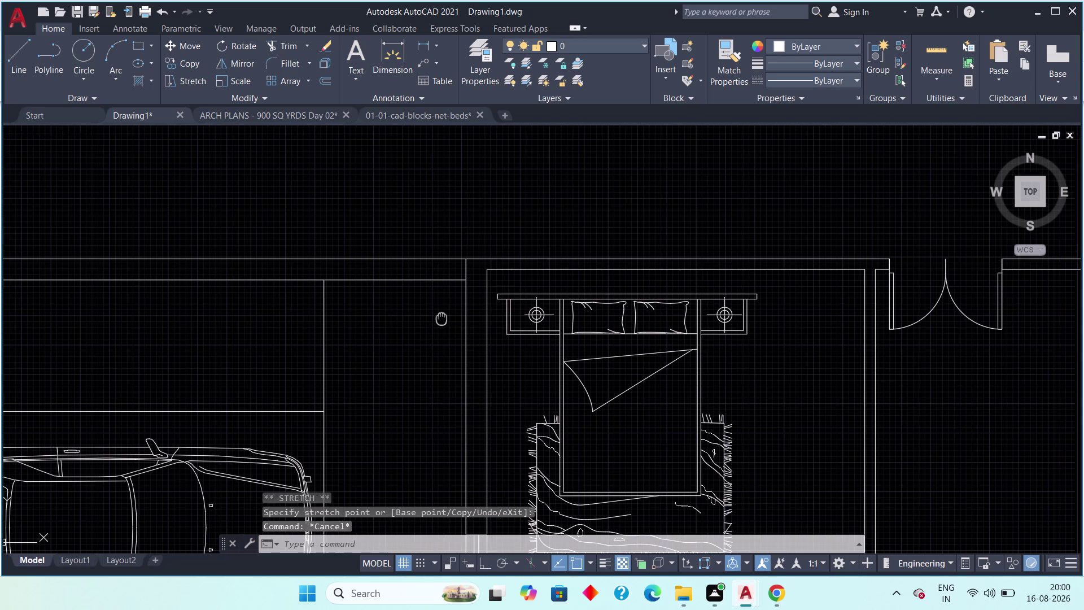
middle_drag(440, 320, 433, 319)
scroll(up, 3)
scroll(down, 3)
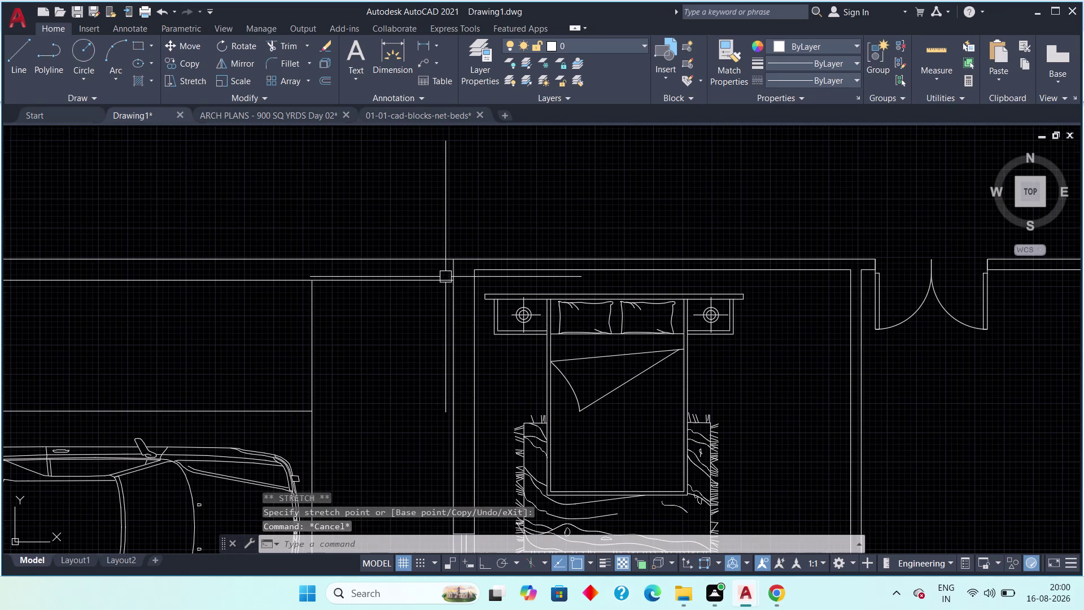
scroll(up, 3)
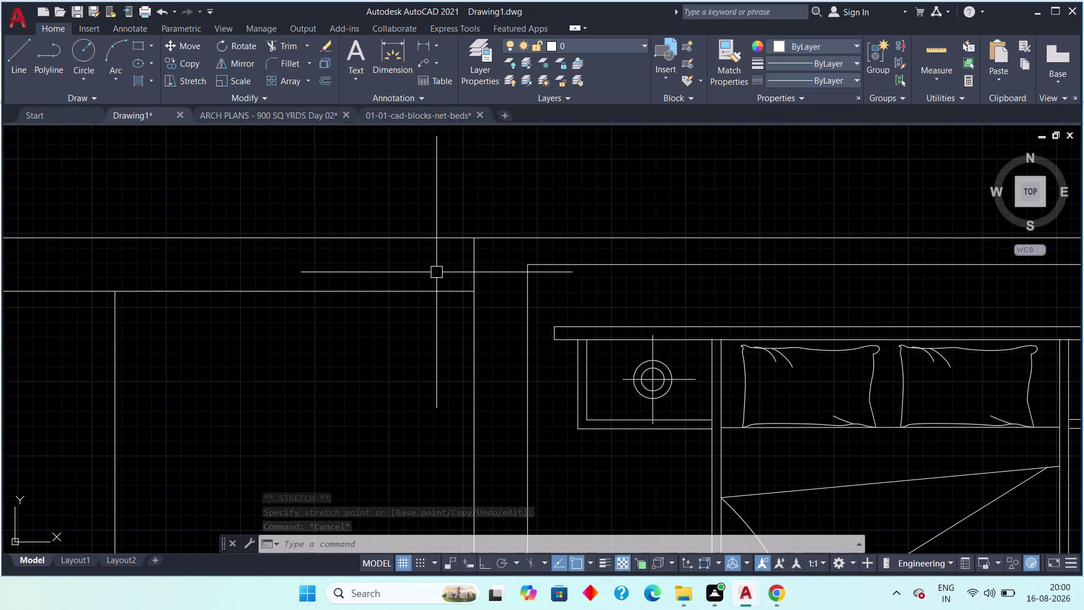
click(476, 264)
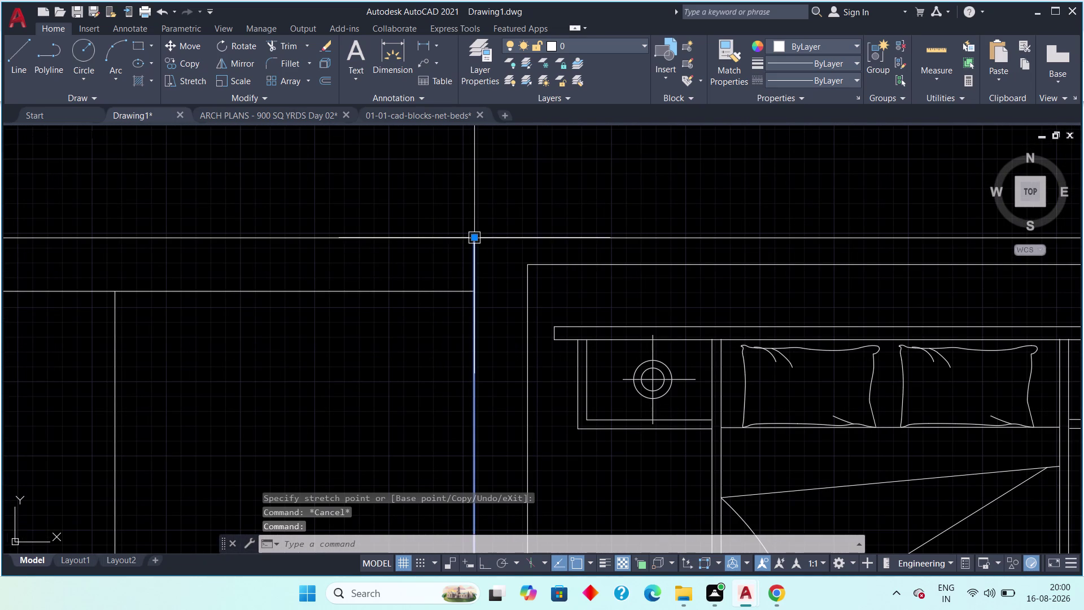
click(474, 239)
click(472, 289)
key(Escape)
scroll(down, 3)
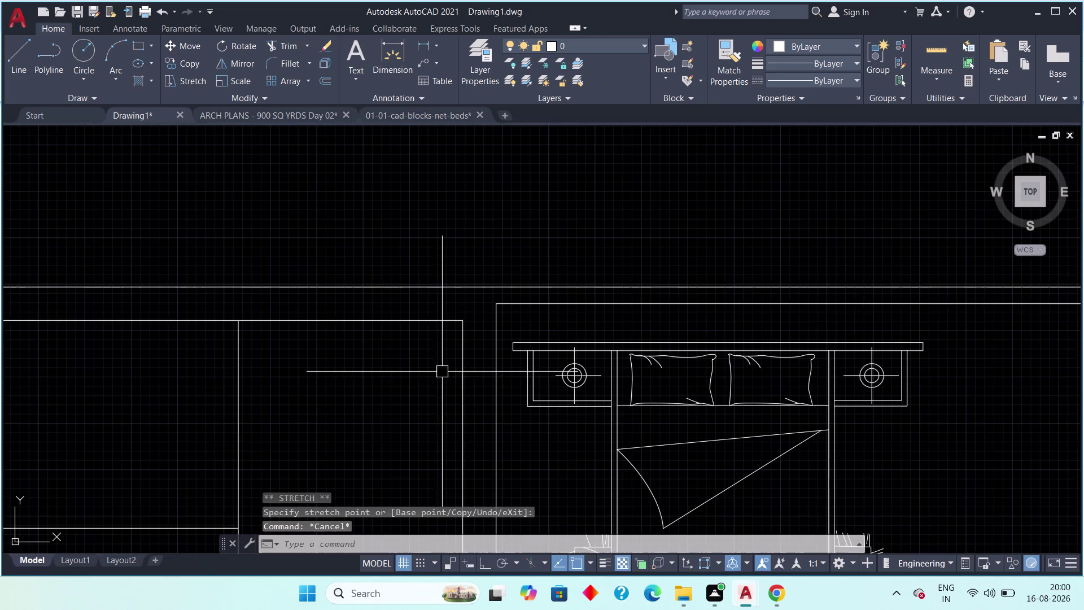
middle_drag(436, 383, 389, 322)
scroll(down, 3)
scroll(down, 3)
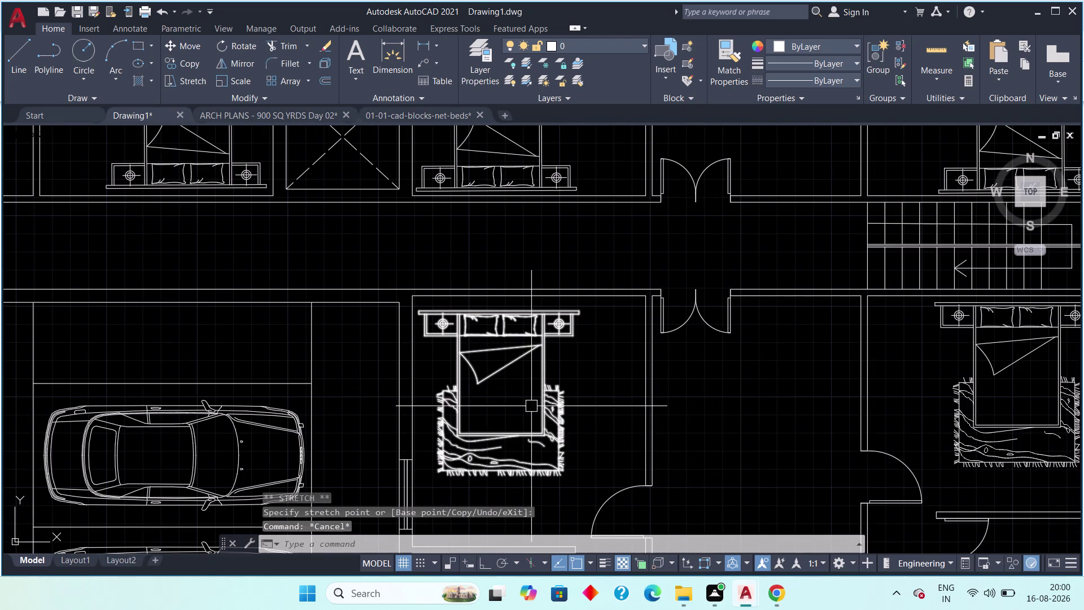
middle_drag(611, 416, 599, 370)
scroll(down, 3)
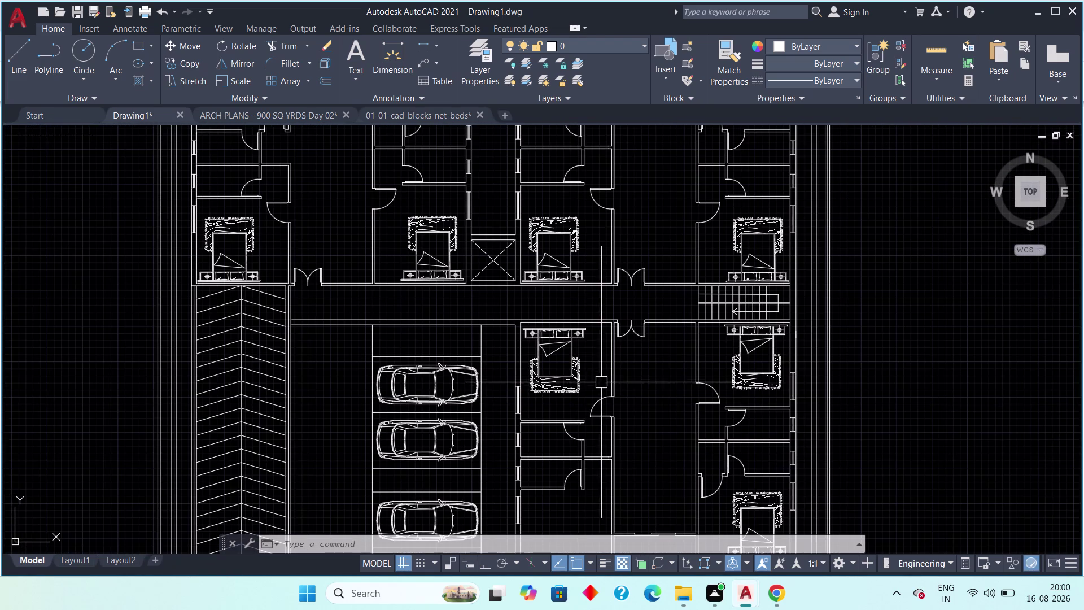
middle_drag(671, 463, 653, 386)
scroll(down, 3)
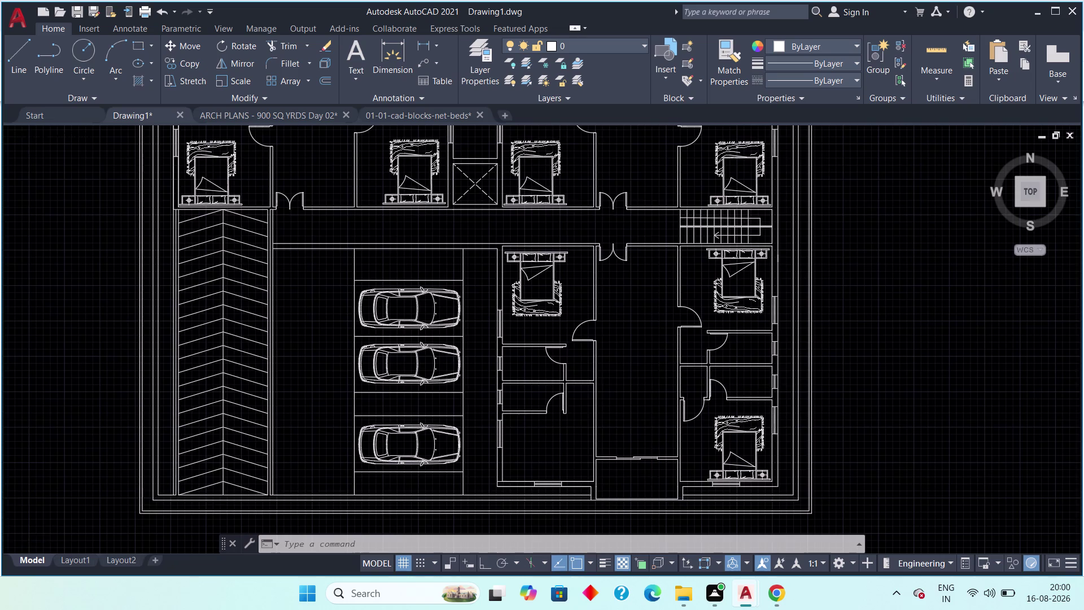
middle_drag(652, 387, 644, 430)
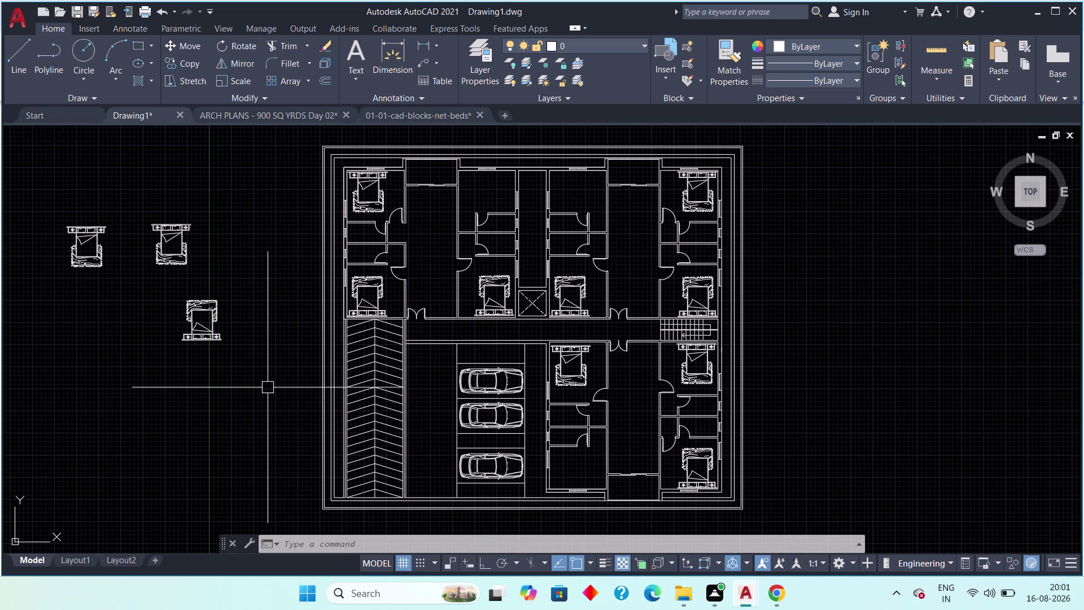